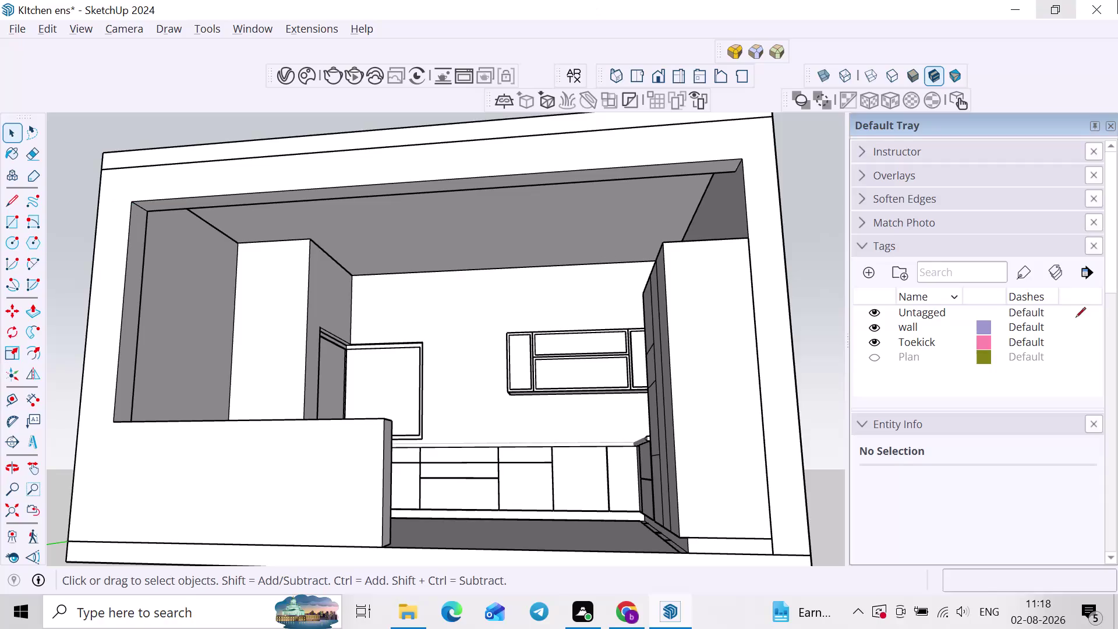
Orbit around the kitchen model and turn the Plan tag's visibility back on.
scroll(down, 3)
middle_drag(638, 391, 734, 432)
scroll(up, 3)
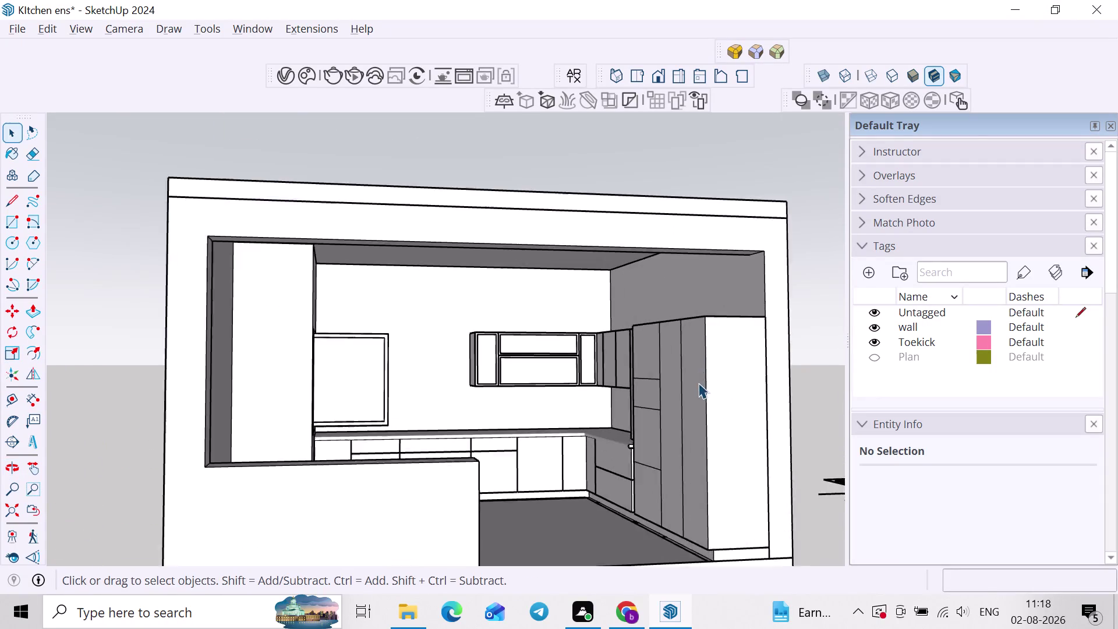
scroll(up, 3)
middle_drag(692, 404, 714, 404)
scroll(up, 3)
middle_drag(661, 371, 761, 369)
double_click(710, 367)
middle_drag(725, 365, 549, 383)
middle_drag(546, 409, 652, 457)
scroll(down, 3)
middle_drag(664, 449, 584, 421)
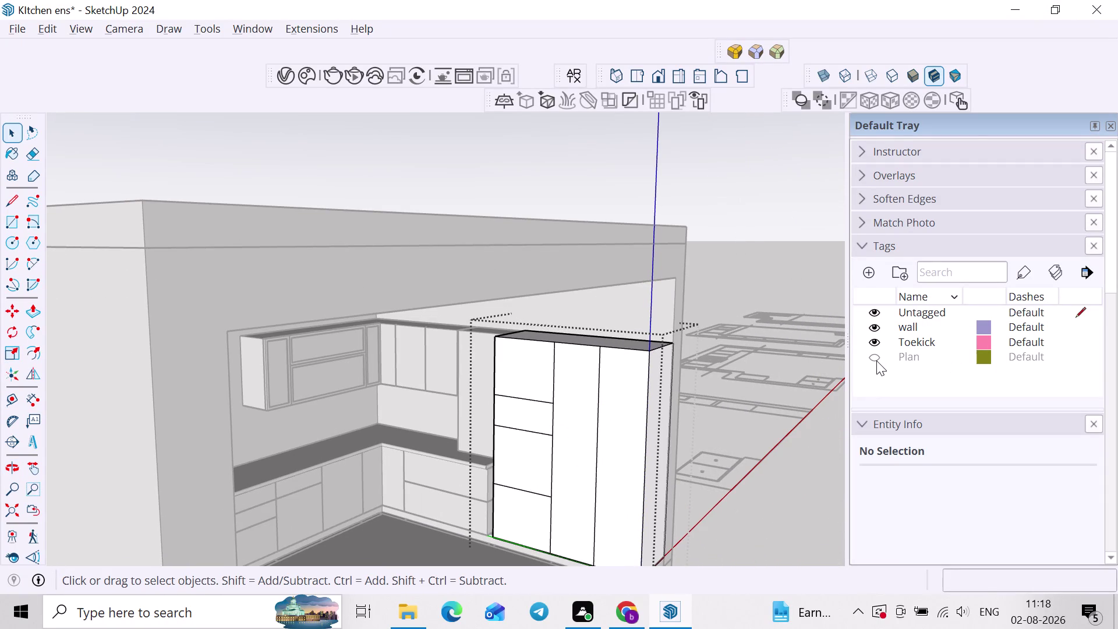
click(876, 360)
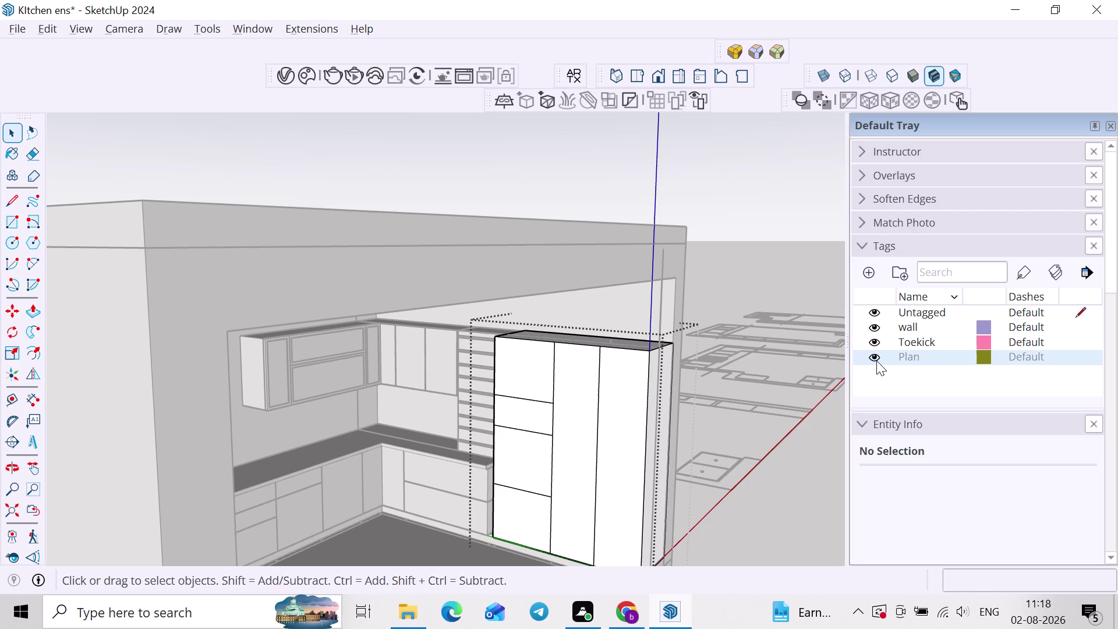
Select the tall cabinet group tagged Plan beside the wall.
scroll(up, 3)
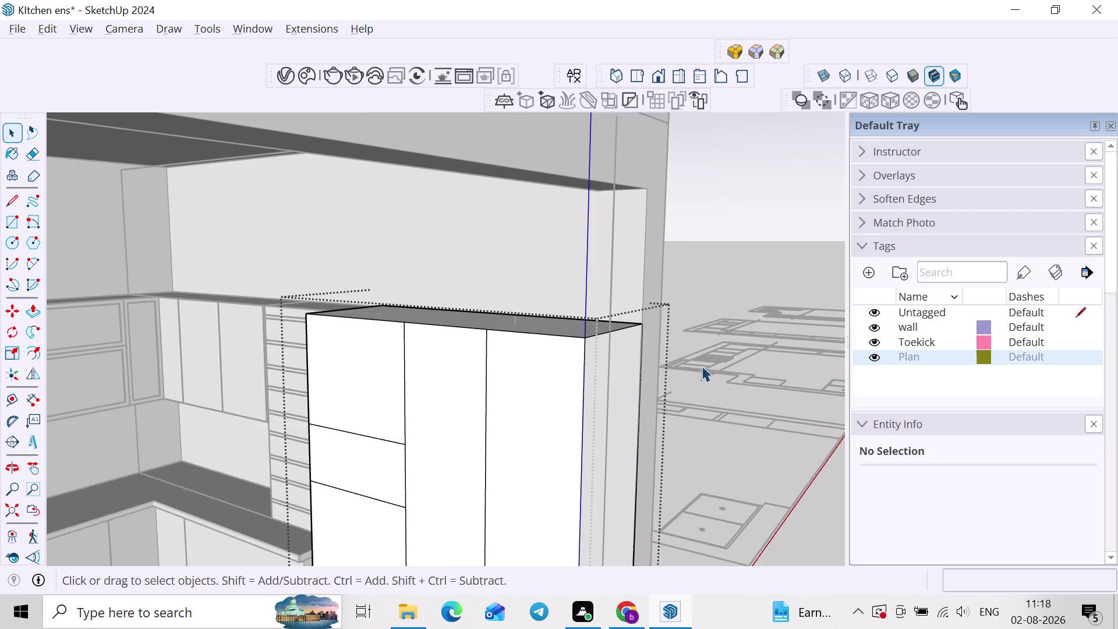
click(720, 399)
click(356, 348)
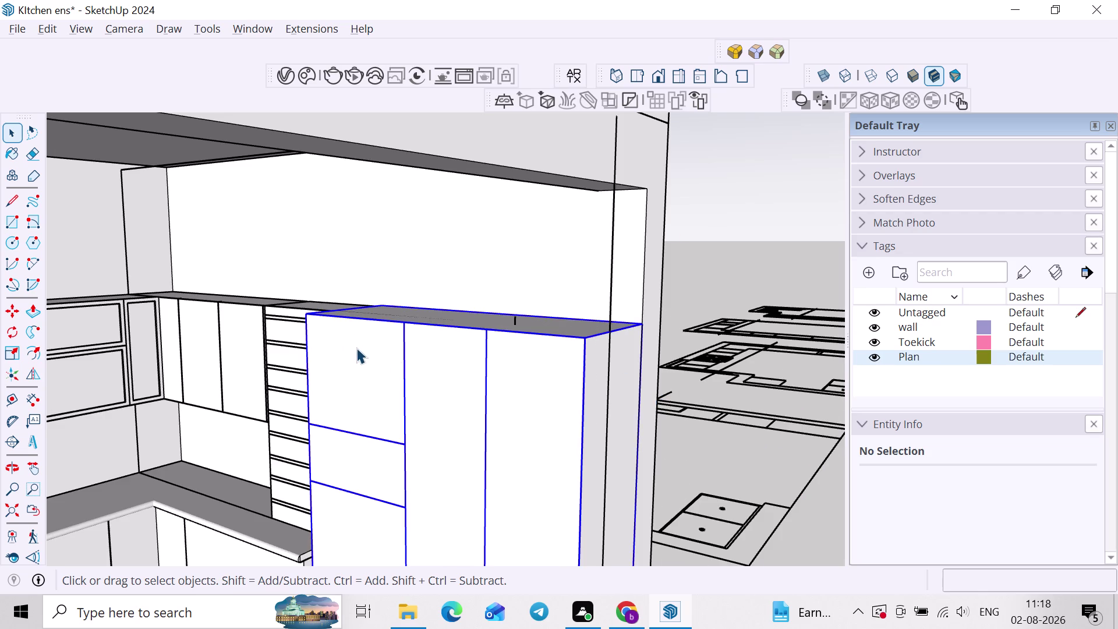
scroll(down, 3)
middle_drag(606, 258, 566, 297)
click(582, 280)
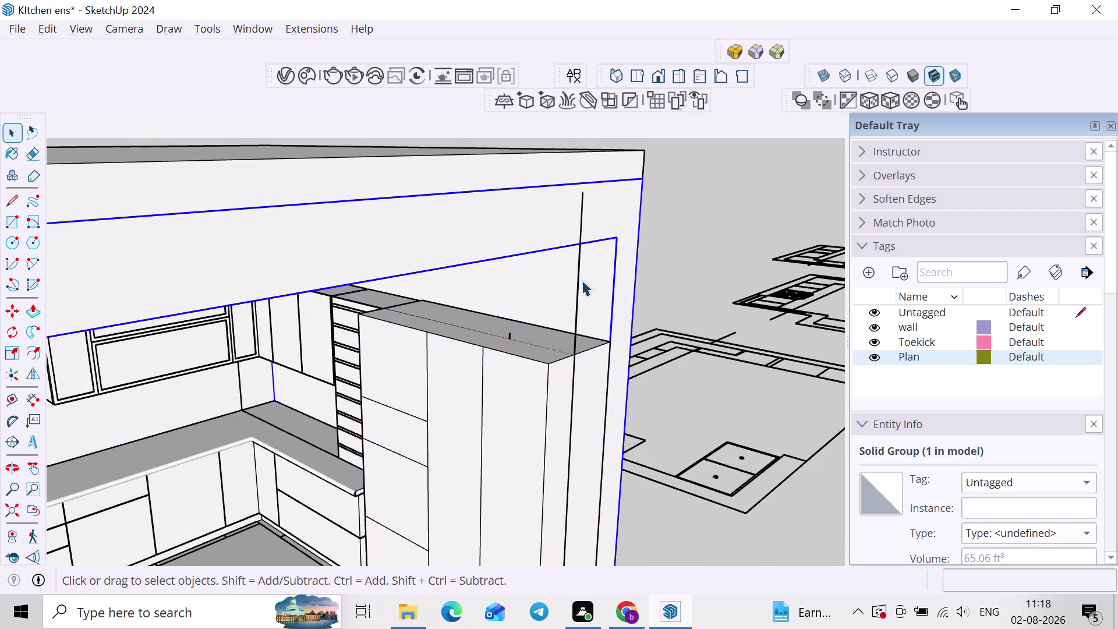
click(574, 302)
click(579, 314)
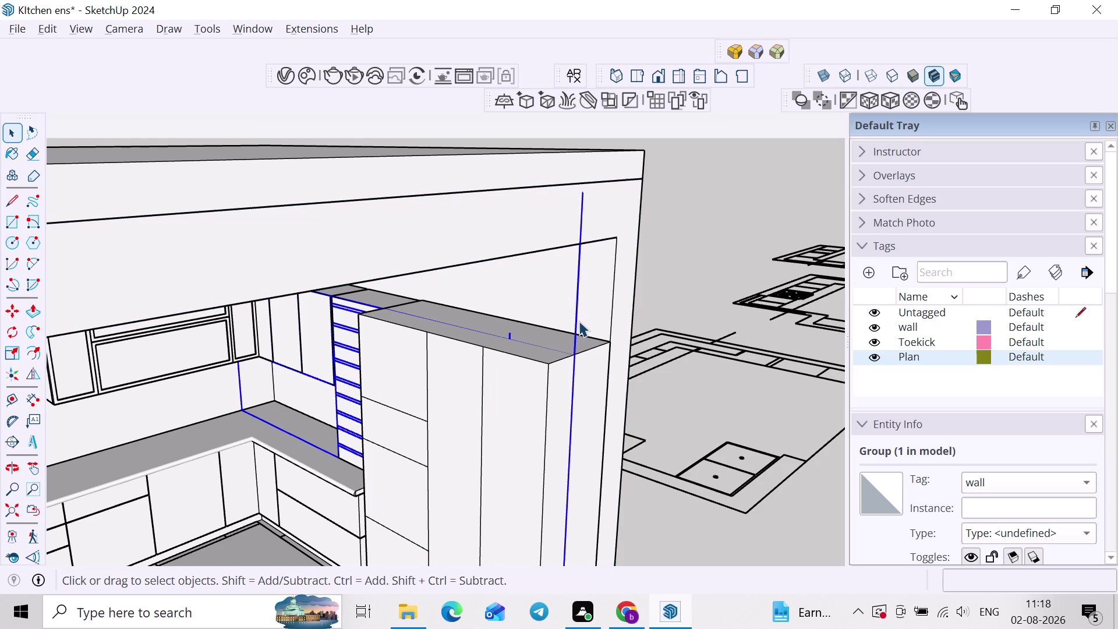
scroll(up, 3)
scroll(down, 3)
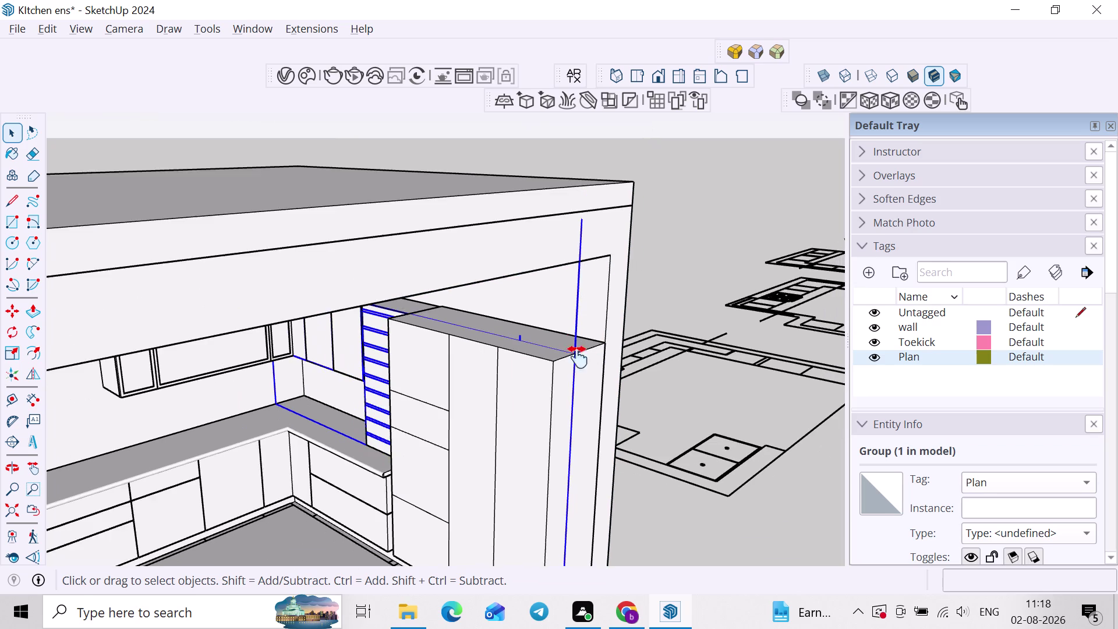
middle_drag(579, 358, 579, 299)
middle_click(580, 299)
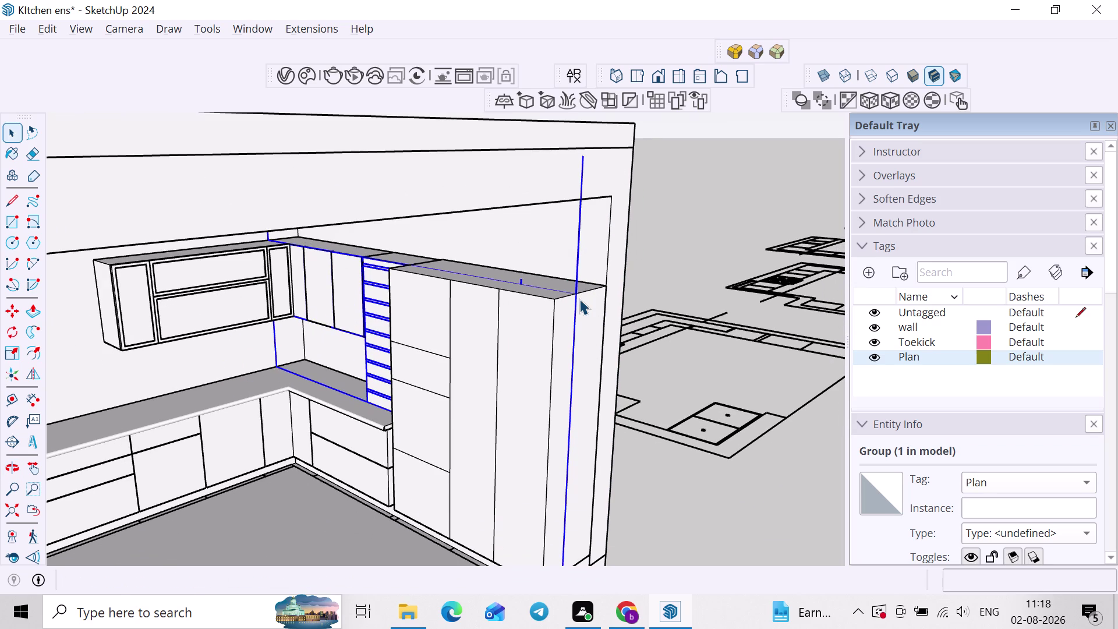
Move the tall cabinet from its top corner to a new position.
key(m)
scroll(up, 3)
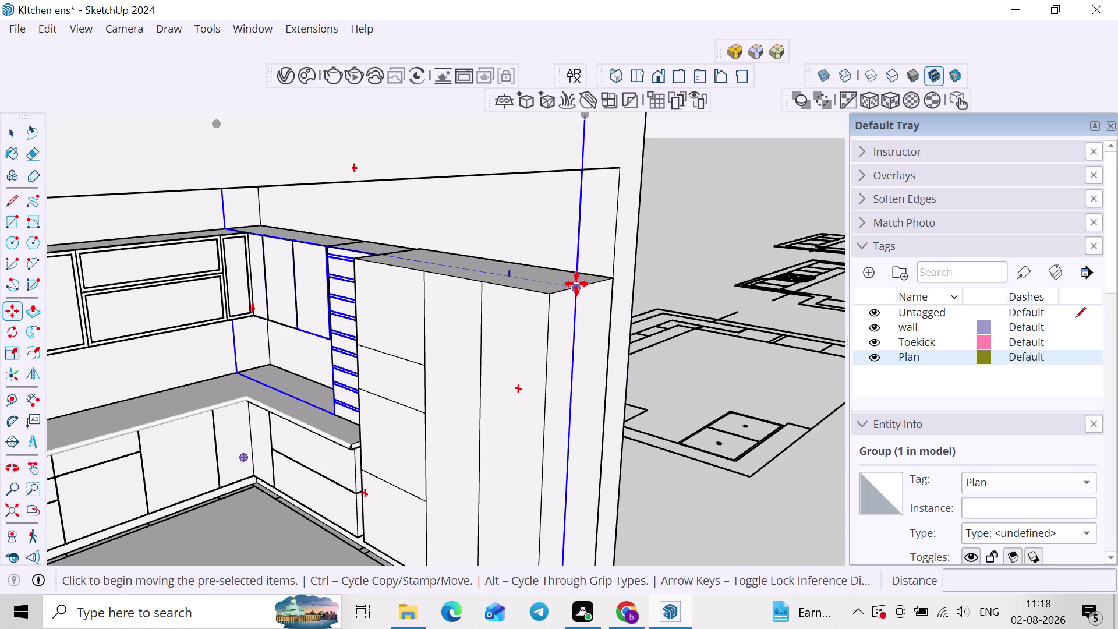
click(577, 283)
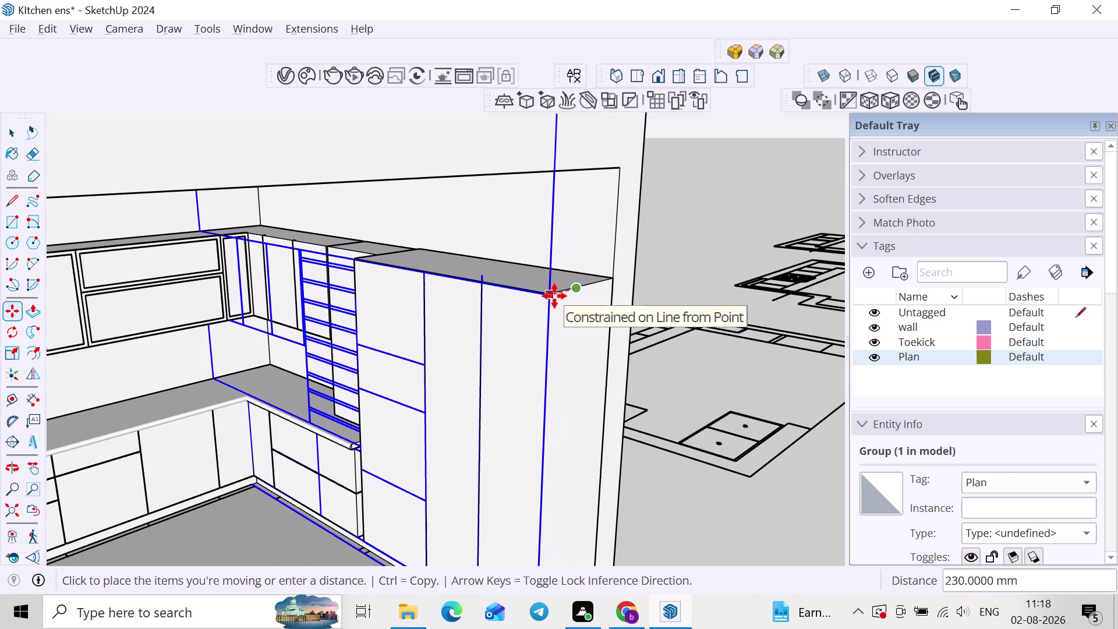
click(554, 296)
scroll(up, 3)
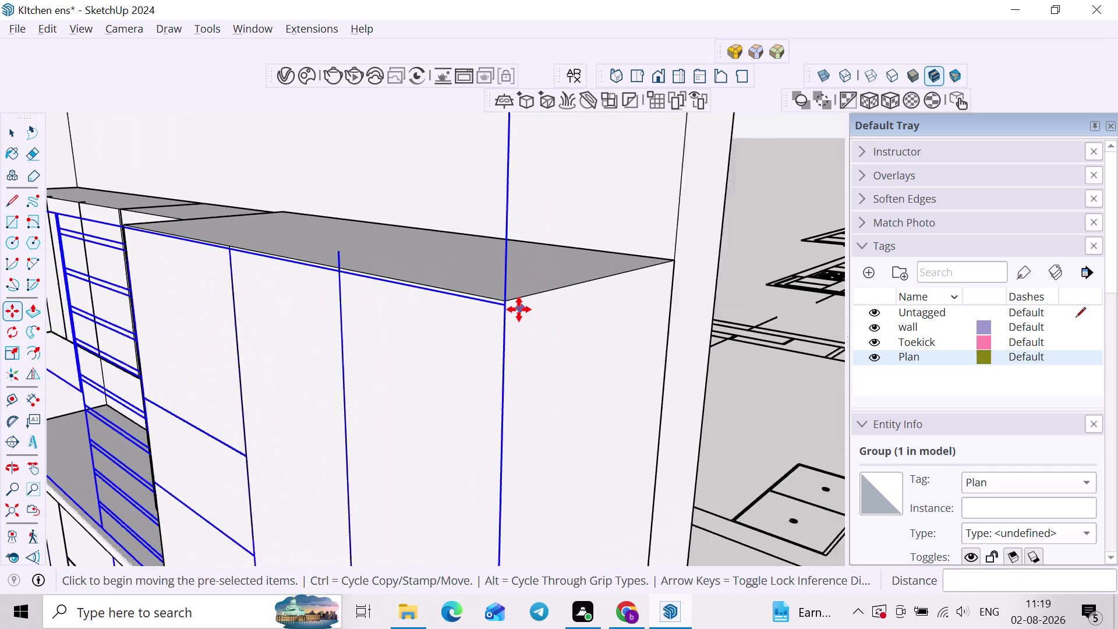
scroll(up, 3)
scroll(down, 3)
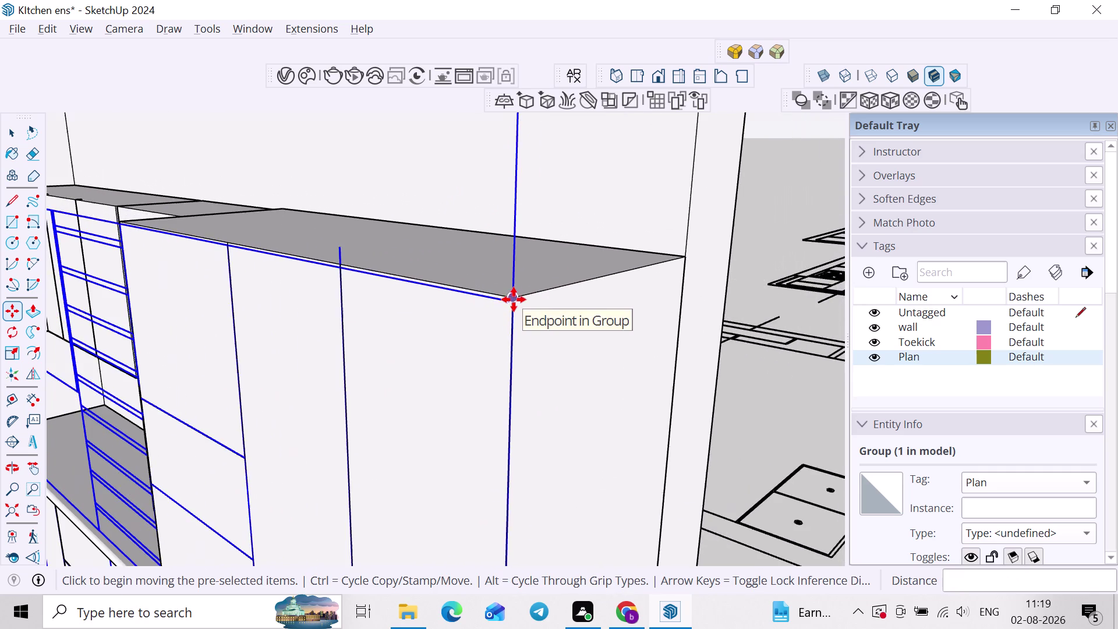
scroll(down, 3)
Snap the cabinet's bottom corner flush to the wall corner endpoint.
middle_drag(542, 340, 563, 235)
middle_drag(614, 382, 640, 355)
scroll(down, 3)
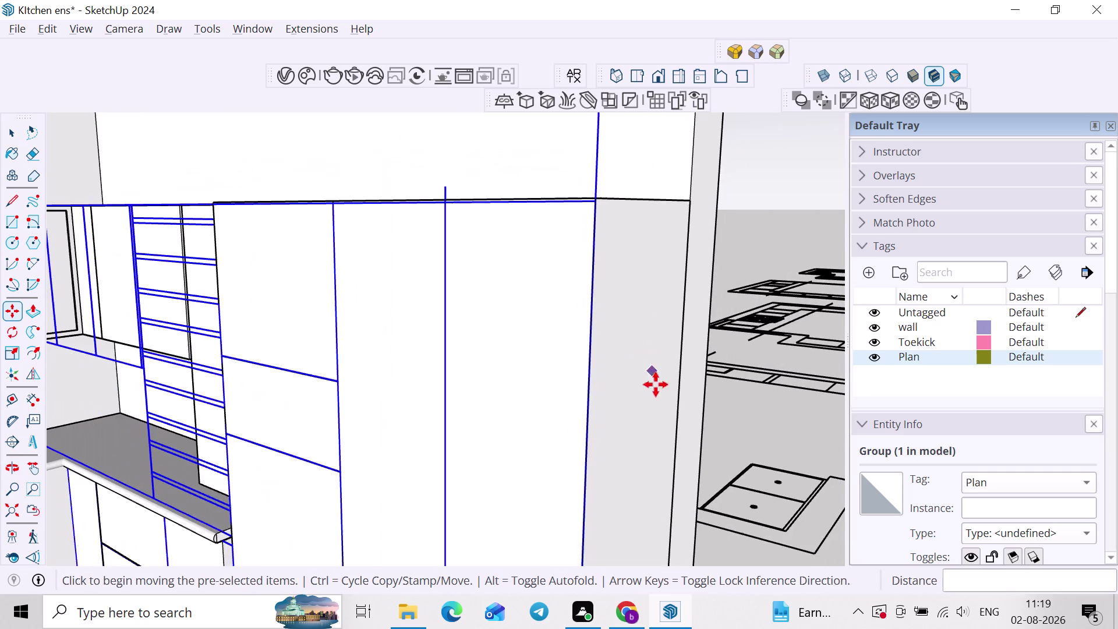
middle_drag(656, 377, 652, 296)
middle_drag(605, 489, 603, 452)
middle_drag(593, 599, 598, 435)
scroll(down, 3)
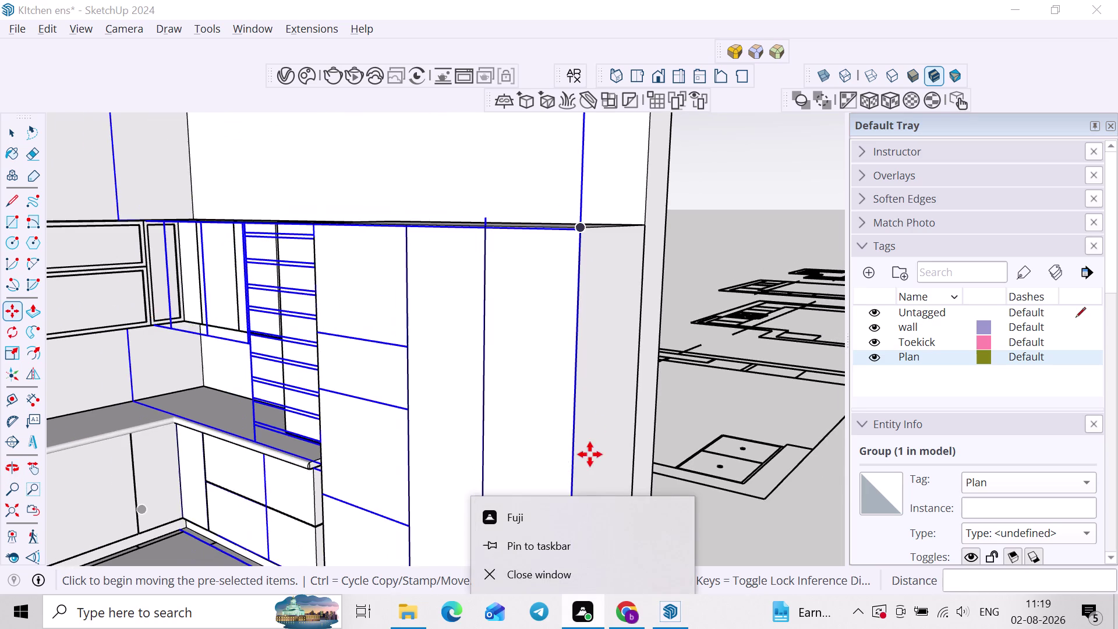
middle_drag(590, 454, 601, 245)
scroll(up, 3)
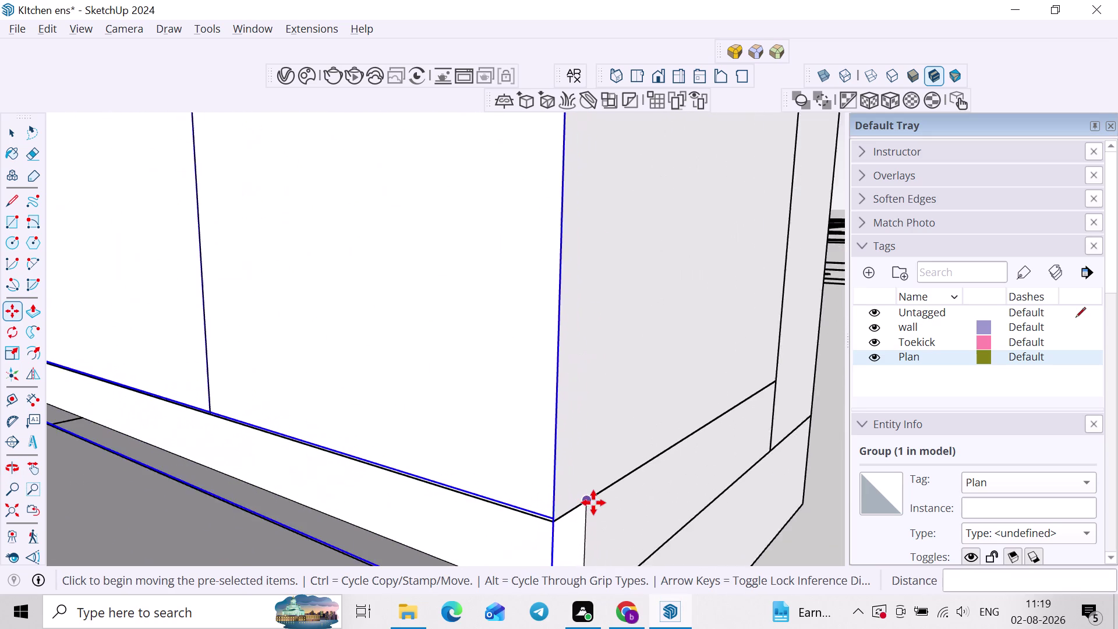
scroll(up, 3)
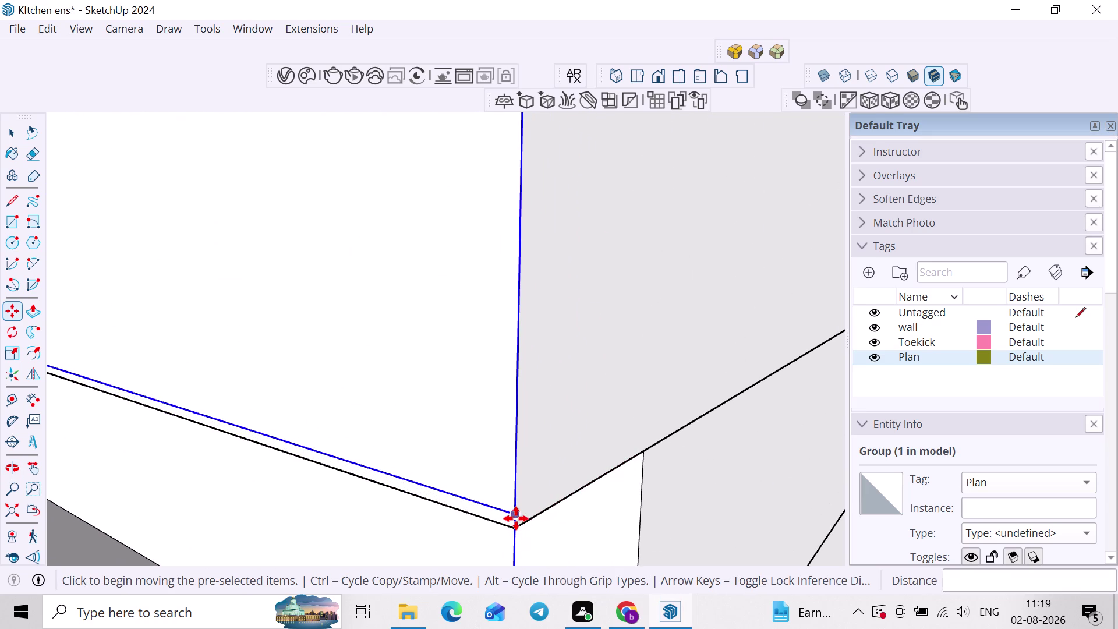
click(516, 518)
click(513, 531)
scroll(down, 3)
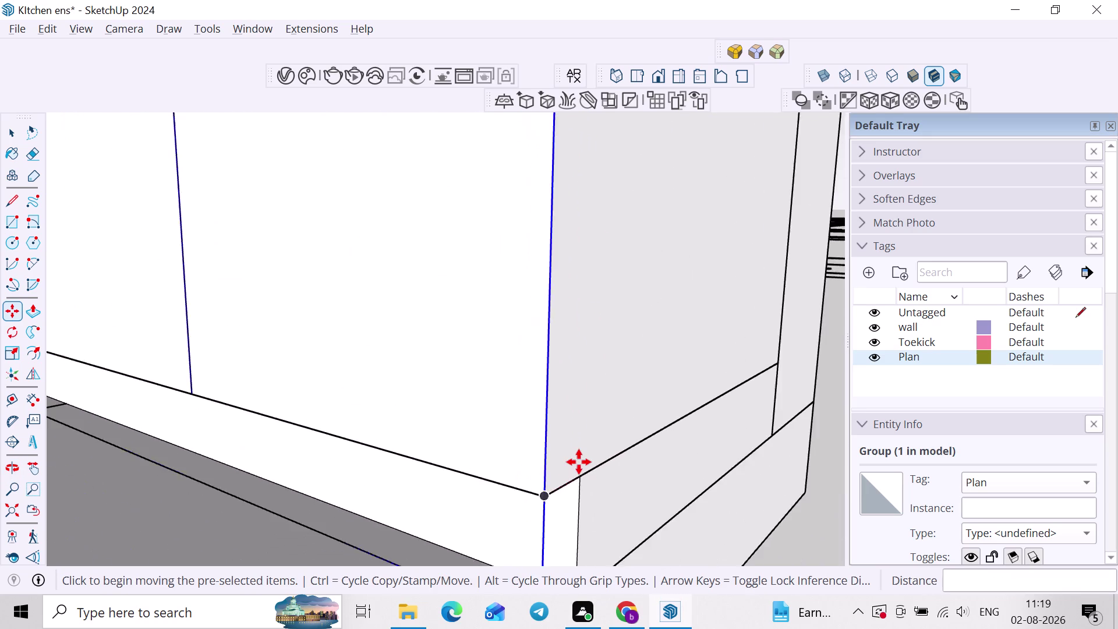
scroll(down, 3)
middle_drag(618, 344, 602, 417)
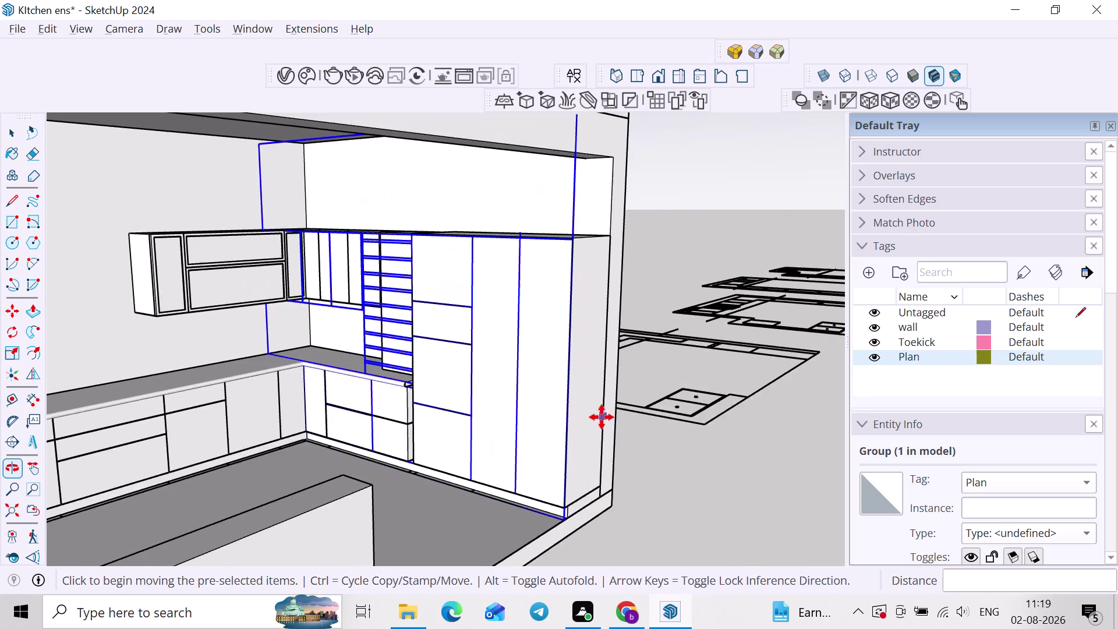
scroll(up, 3)
key(space)
middle_drag(564, 208, 518, 277)
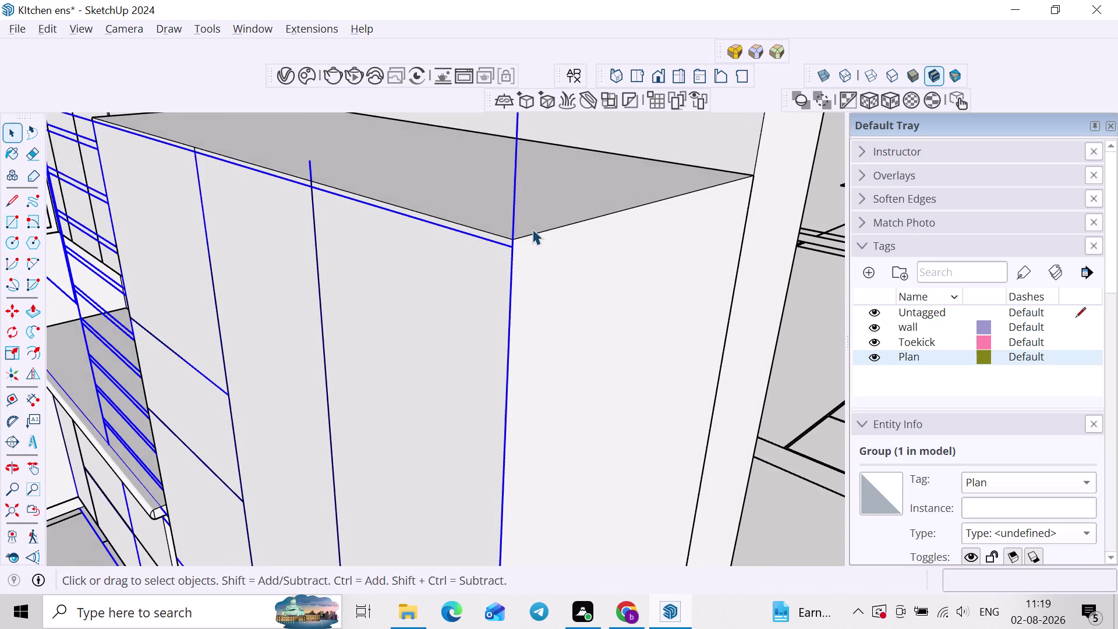
Inside the tall cabinet group, push the top face up slightly.
double_click(537, 221)
key(p)
click(534, 222)
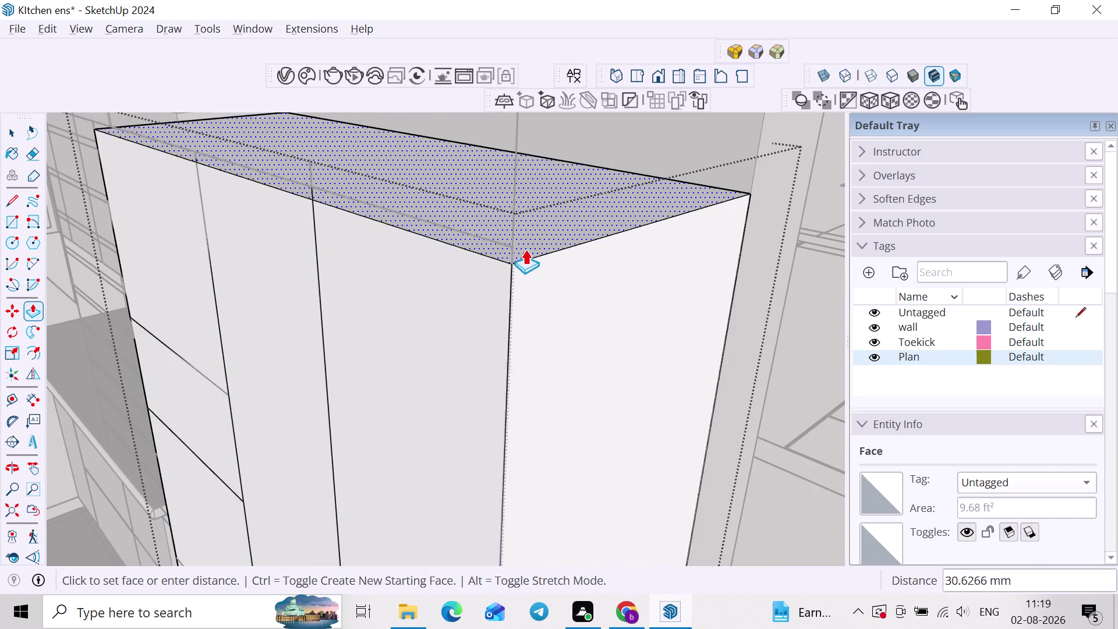
click(515, 254)
key(space)
Orbit down to the drawer fronts and select the upper drawer front face.
click(776, 333)
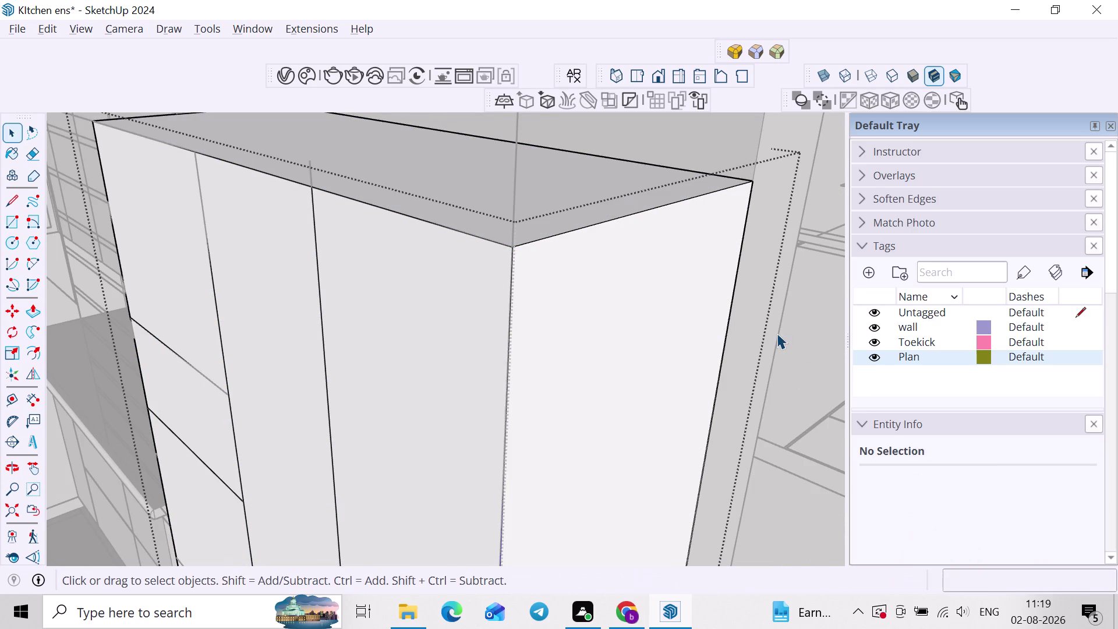
click(802, 344)
scroll(down, 3)
middle_drag(534, 428, 640, 313)
scroll(down, 3)
middle_drag(588, 400, 639, 278)
middle_drag(598, 323, 767, 374)
click(537, 343)
middle_drag(538, 379, 550, 298)
double_click(549, 308)
middle_drag(549, 344, 549, 344)
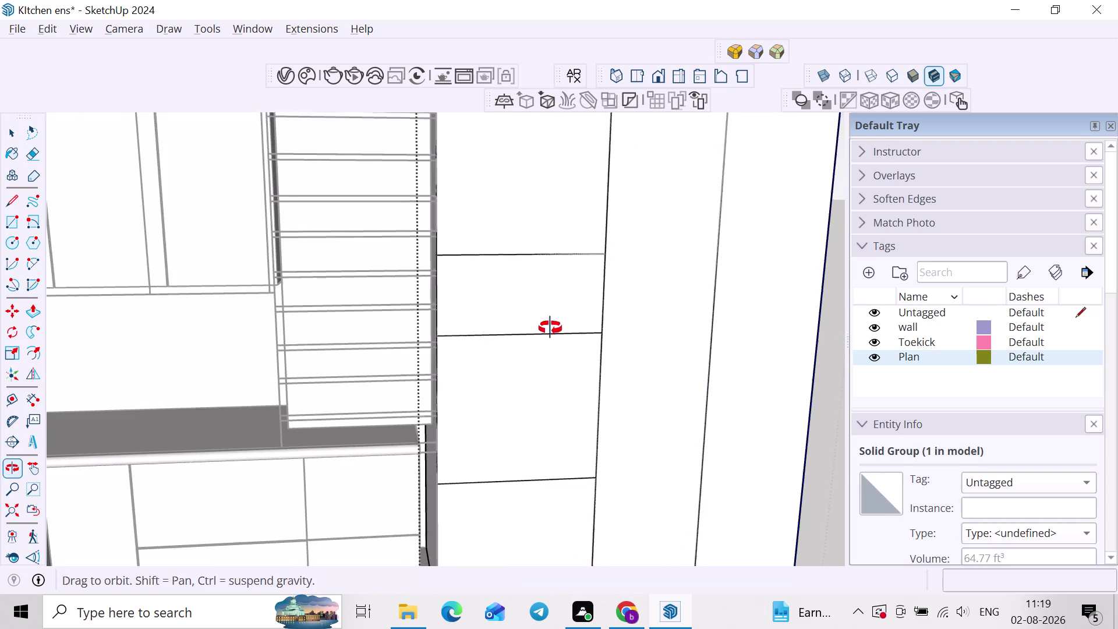
middle_drag(549, 344, 552, 315)
click(556, 267)
Offset the upper and lower drawer front outlines inward by 18.
scroll(up, 3)
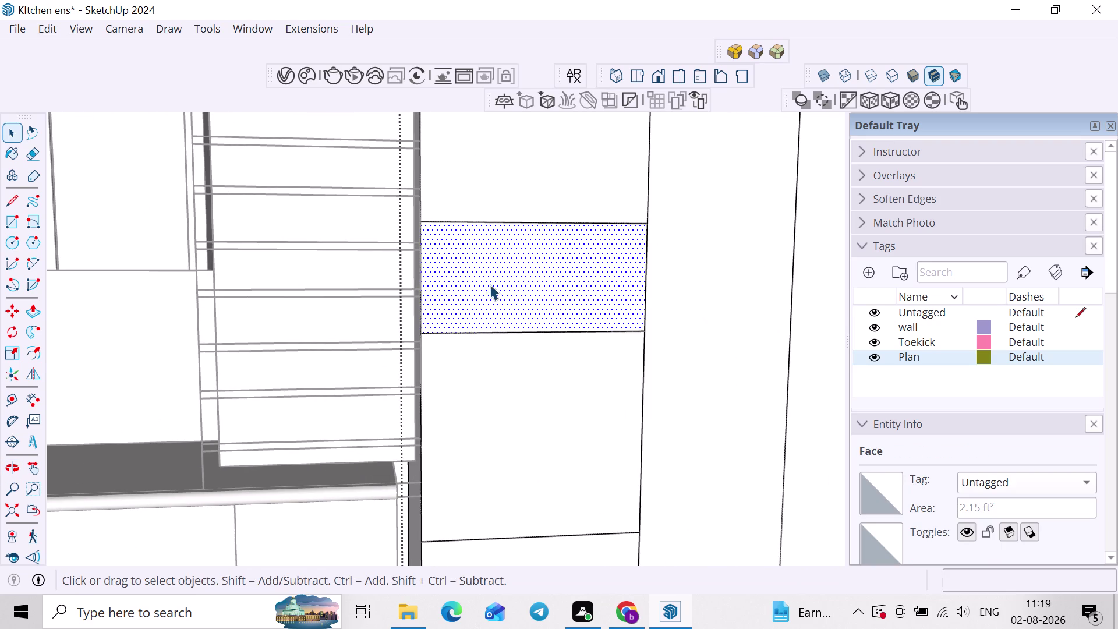
key(f)
click(514, 229)
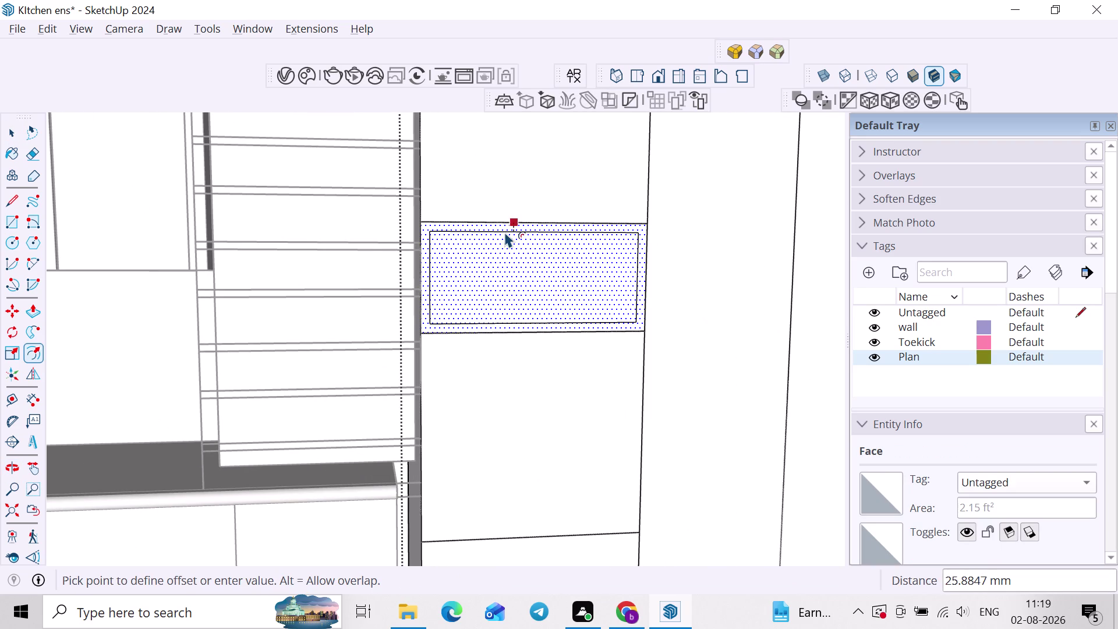
key(1)
key(8)
key(Return)
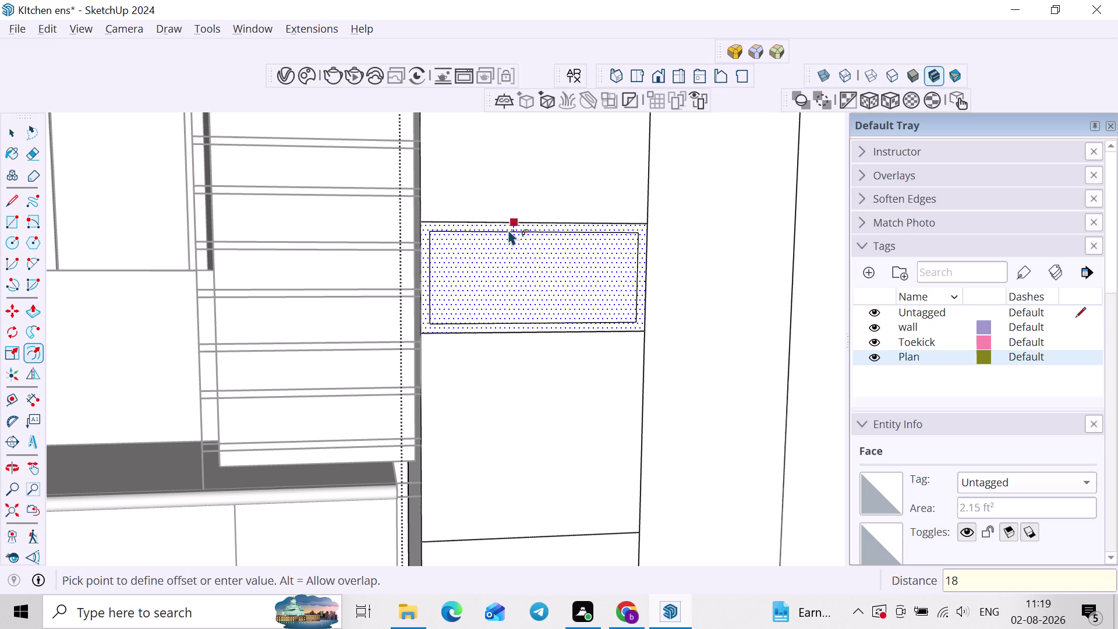
key(space)
click(529, 387)
key(f)
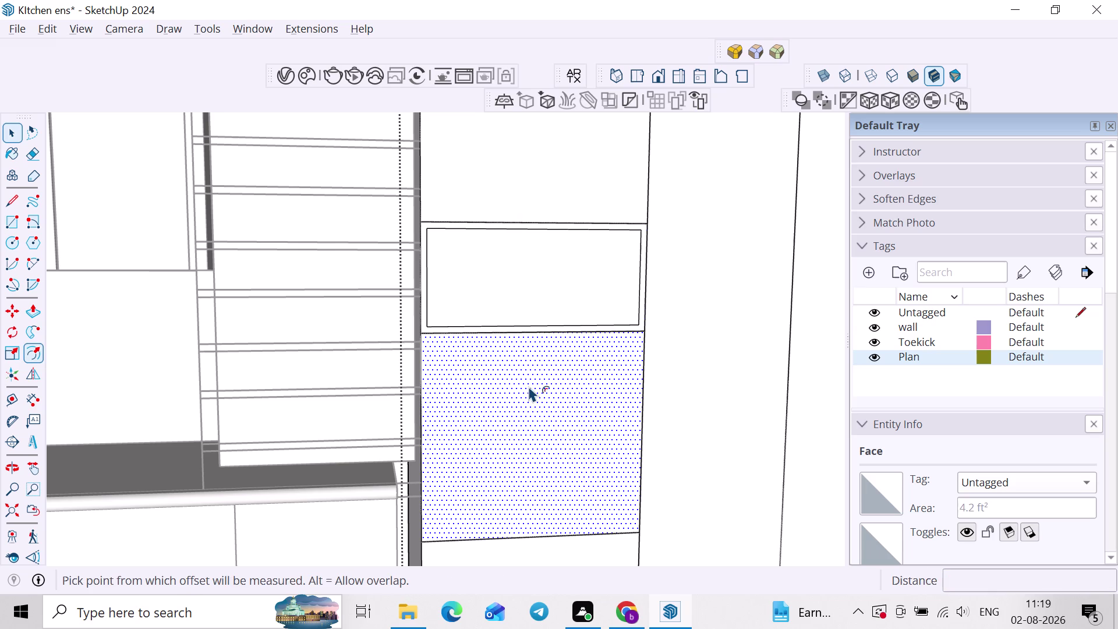
double_click(529, 386)
Recess the inner panels of the lower and upper drawer fronts by equal depth.
key(space)
key(p)
click(526, 410)
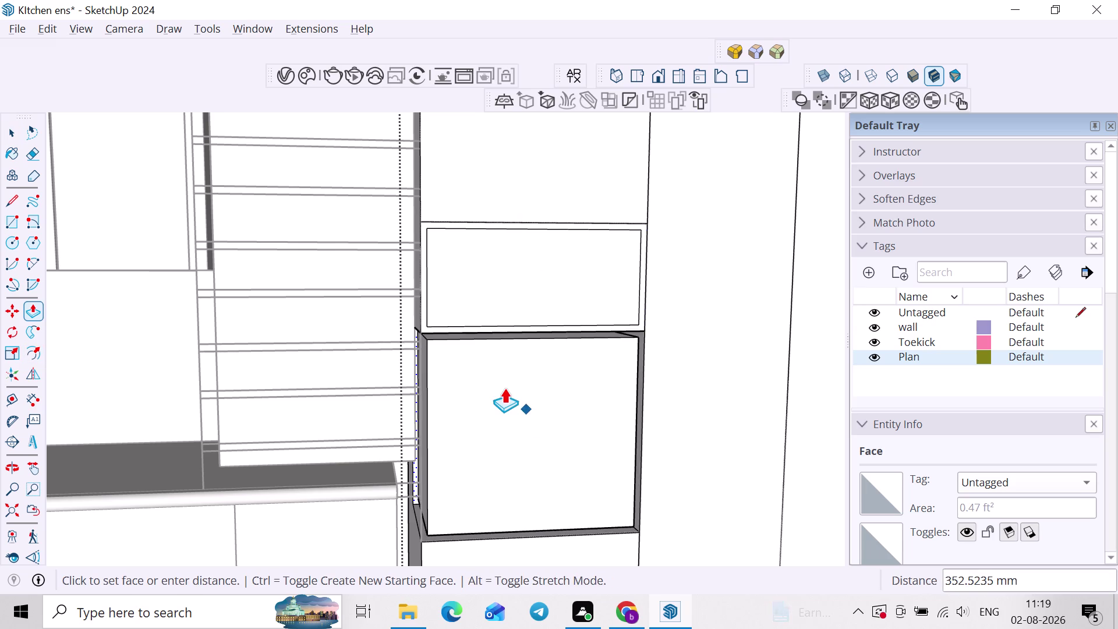
key(space)
click(524, 410)
key(p)
click(525, 410)
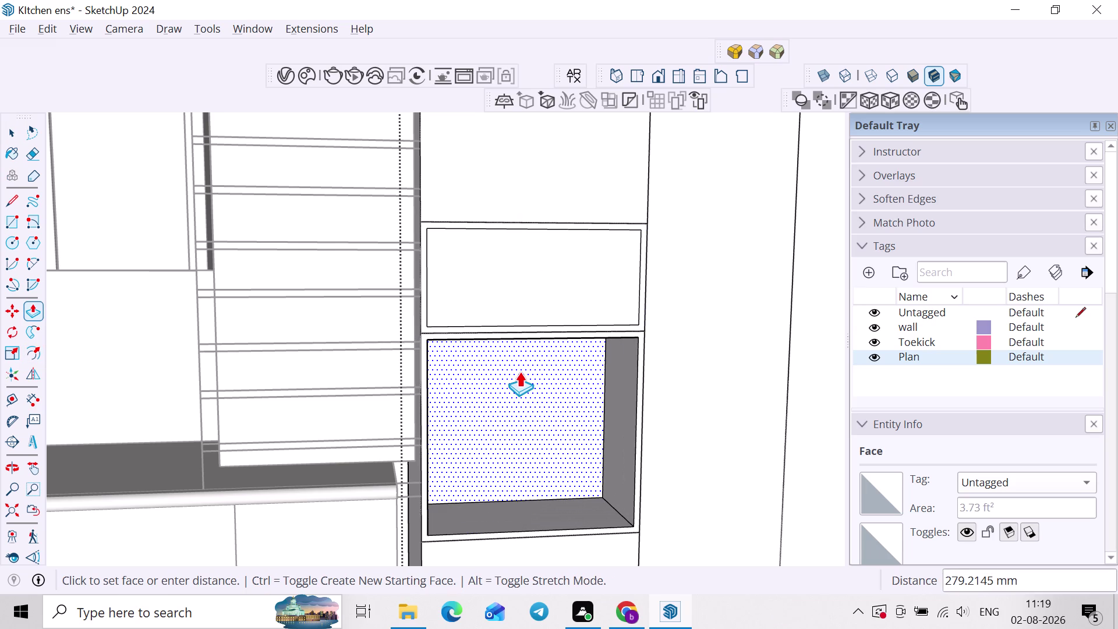
click(520, 371)
key(space)
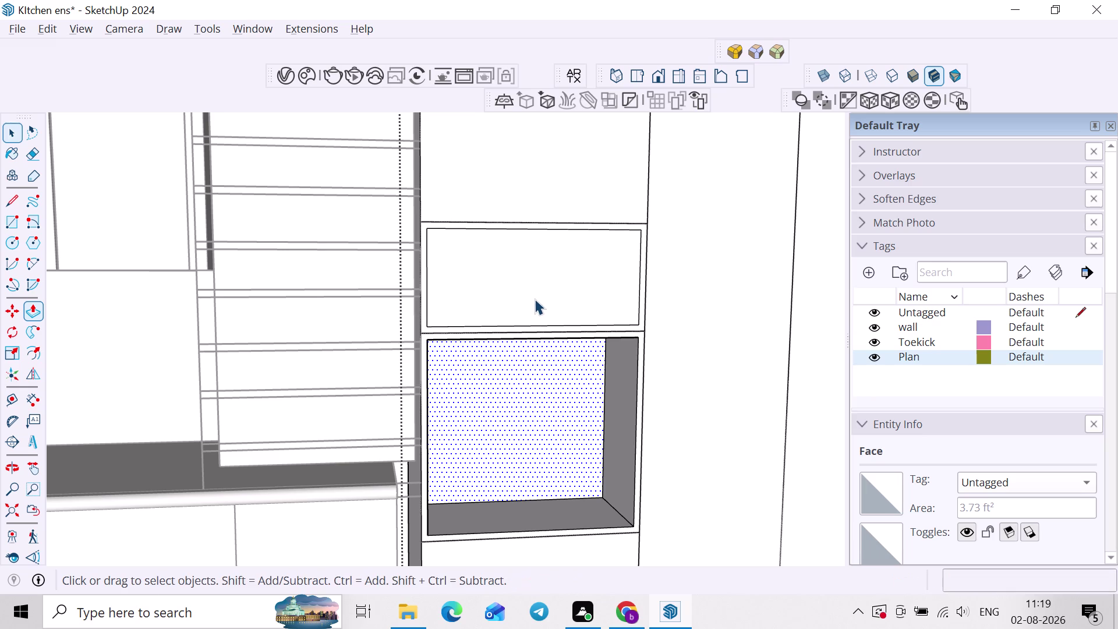
click(536, 294)
key(p)
double_click(535, 293)
key(space)
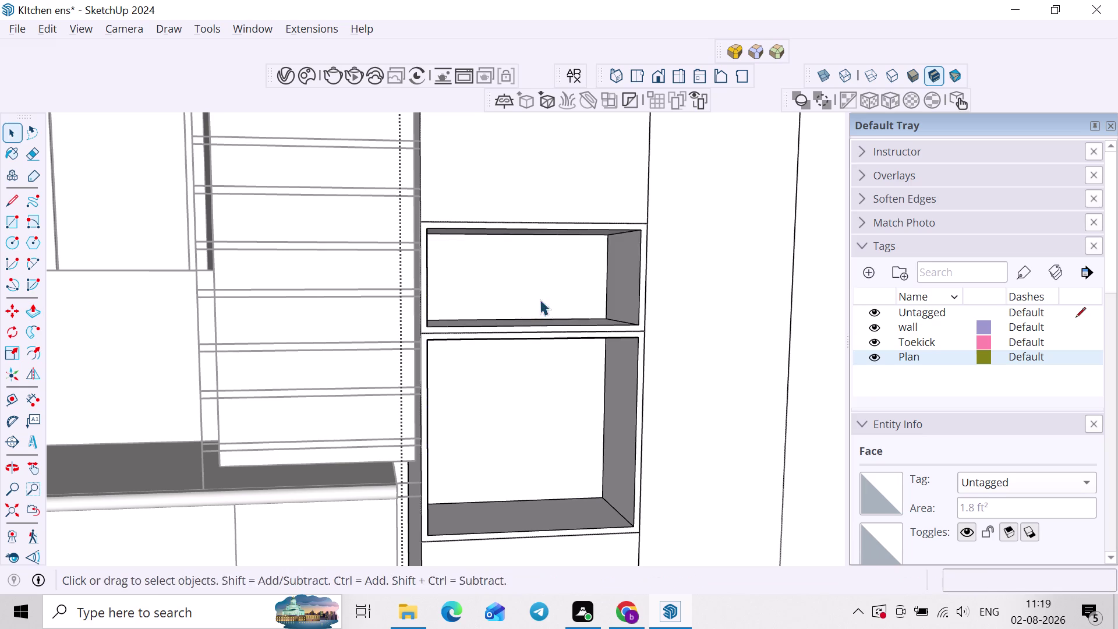
Select and delete a face on the niche cabinet.
middle_drag(537, 301, 522, 325)
scroll(up, 3)
click(600, 349)
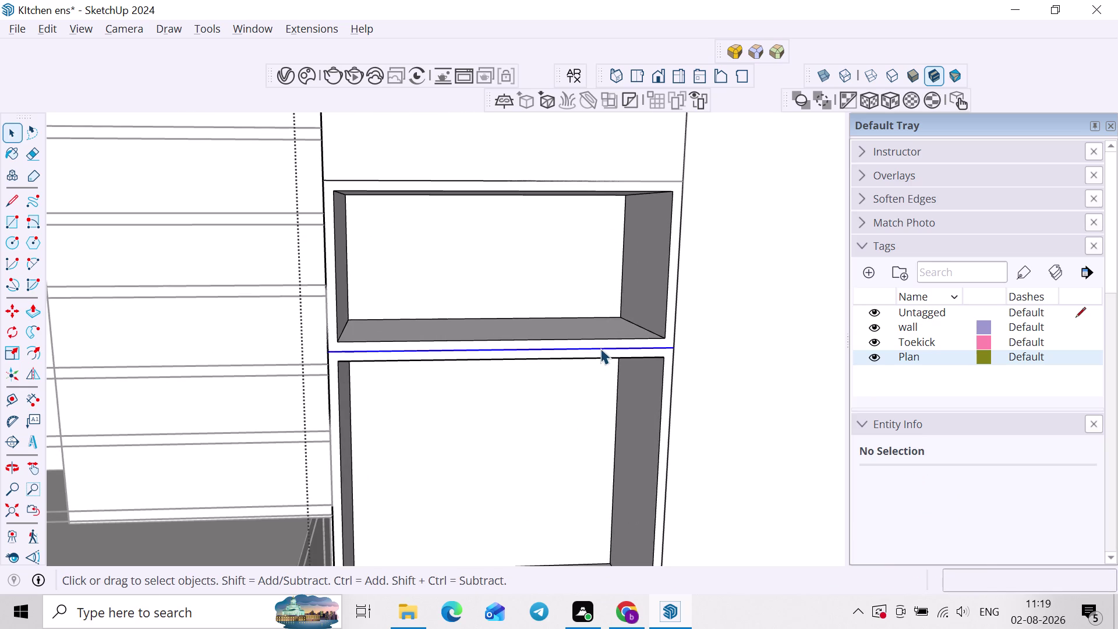
key(Delete)
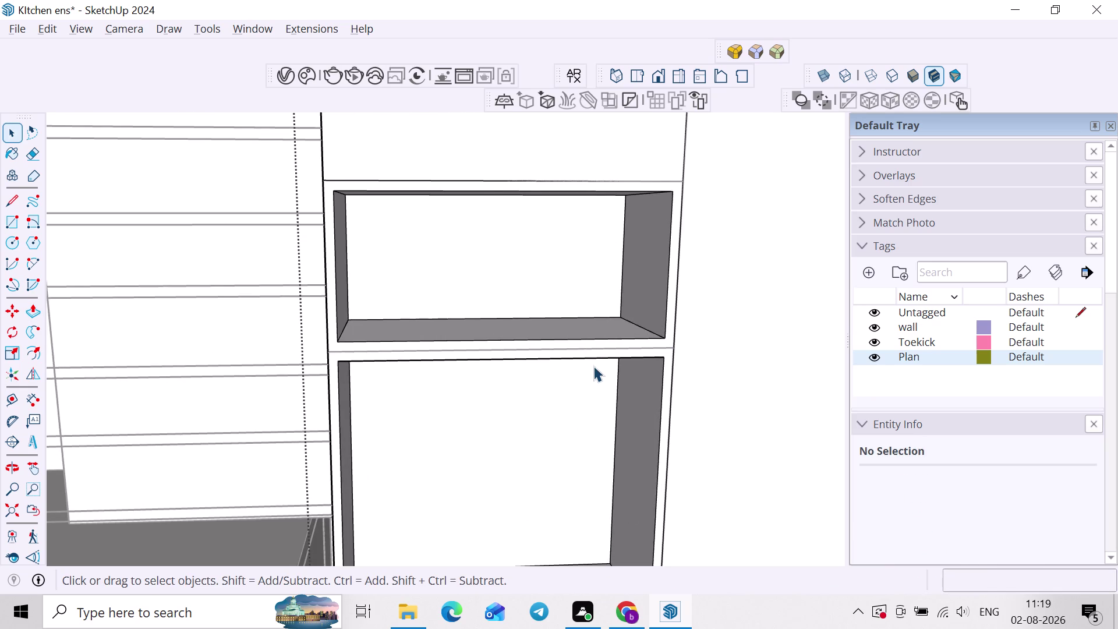
Push the upper niche floor by 9 mm.
scroll(up, 3)
click(607, 326)
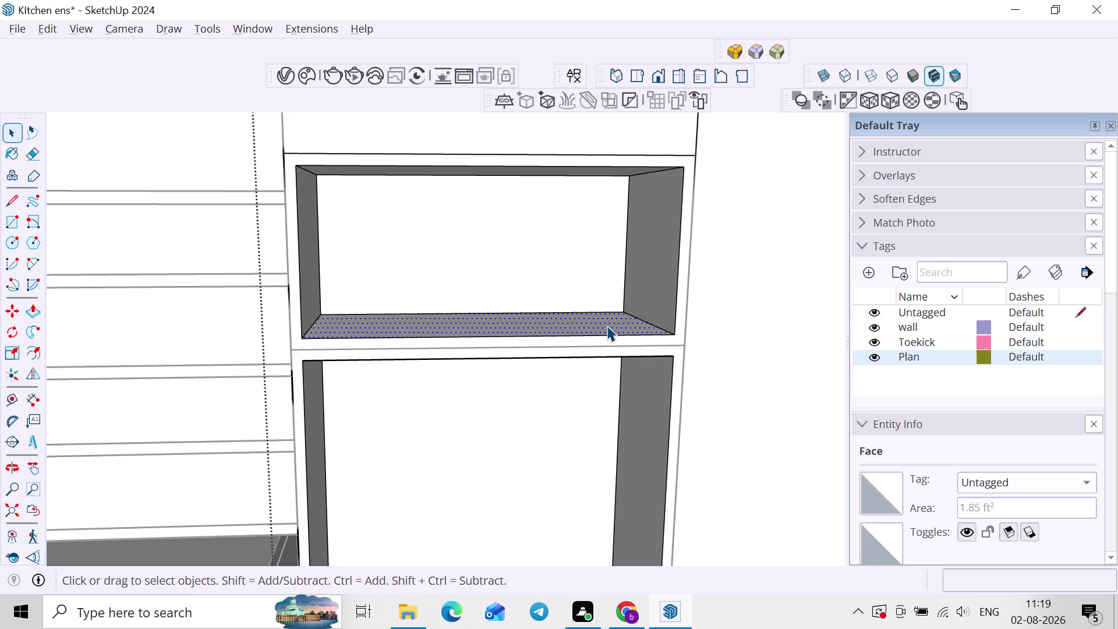
key(p)
key(p)
click(607, 326)
key(p)
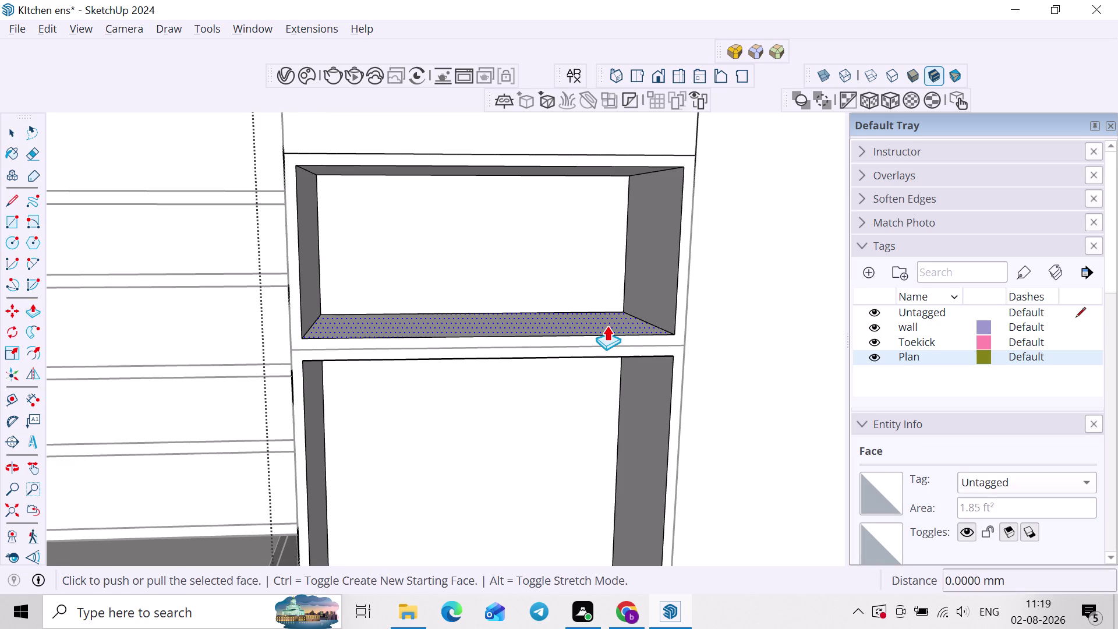
click(607, 326)
key(9)
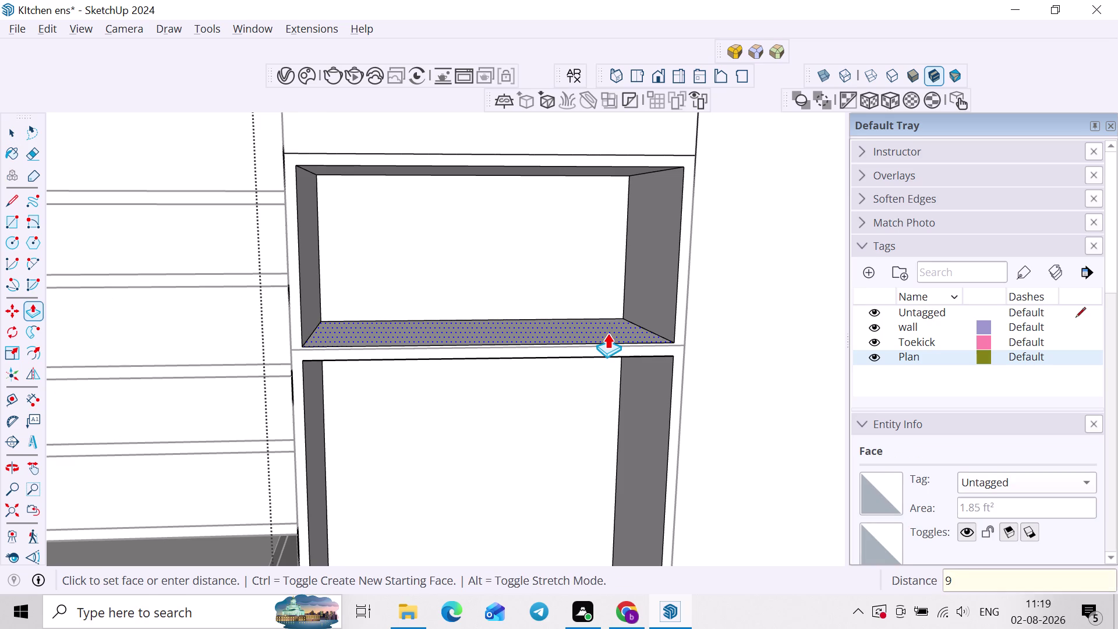
key(Return)
Push/pull the lower niche's ceiling face, then select its back face.
middle_drag(623, 365, 611, 270)
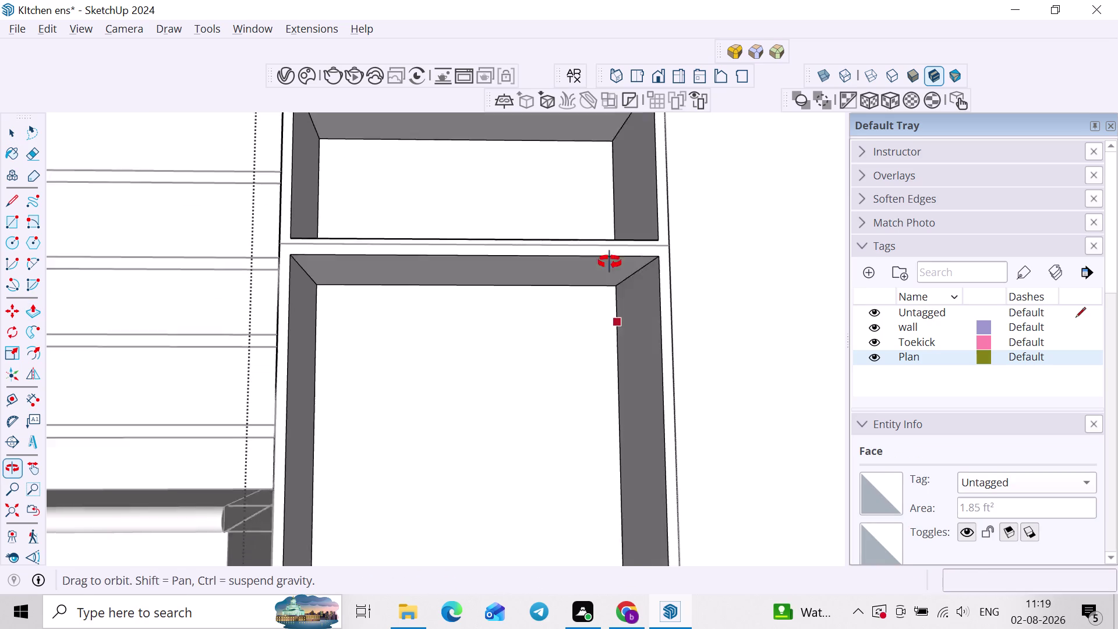
middle_drag(611, 271, 610, 246)
key(space)
click(595, 229)
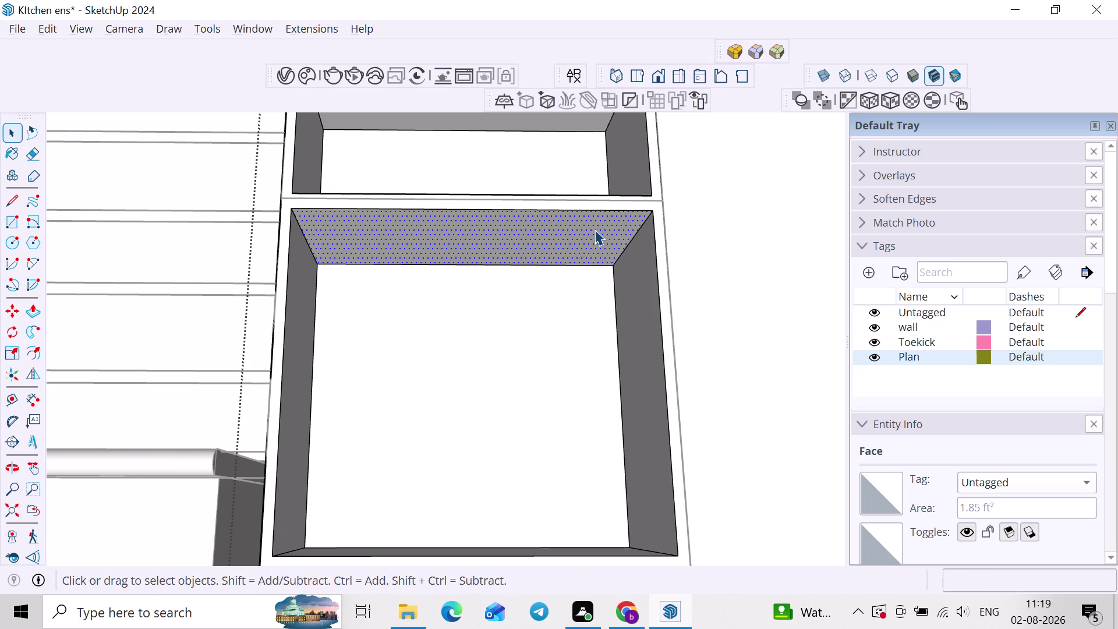
key(p)
double_click(594, 229)
key(space)
scroll(down, 3)
click(578, 353)
scroll(down, 3)
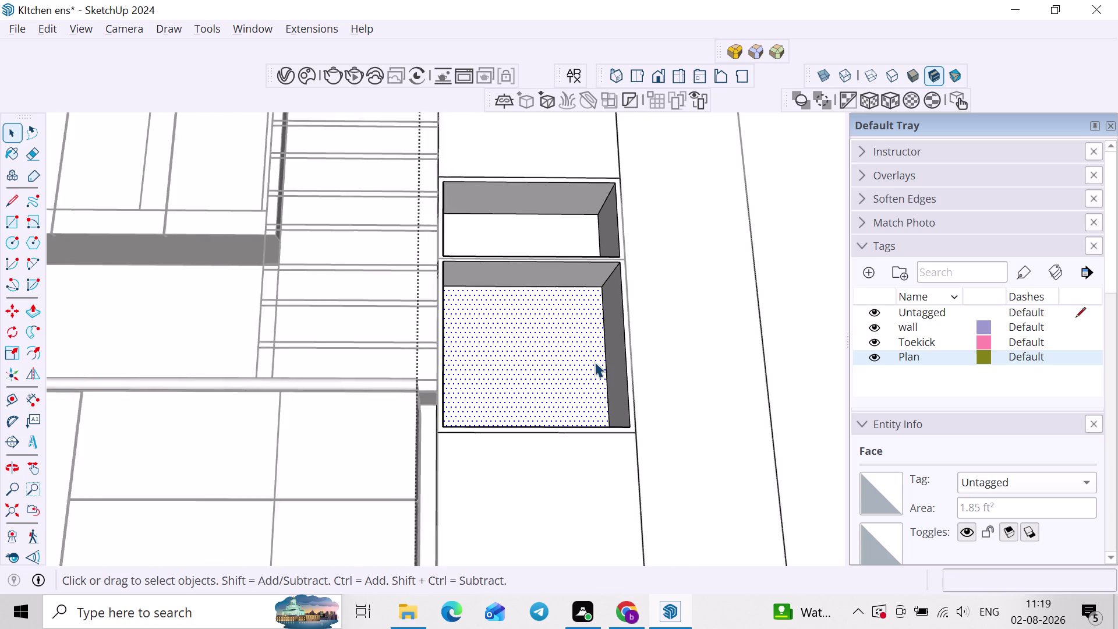
scroll(down, 3)
middle_drag(627, 341, 621, 361)
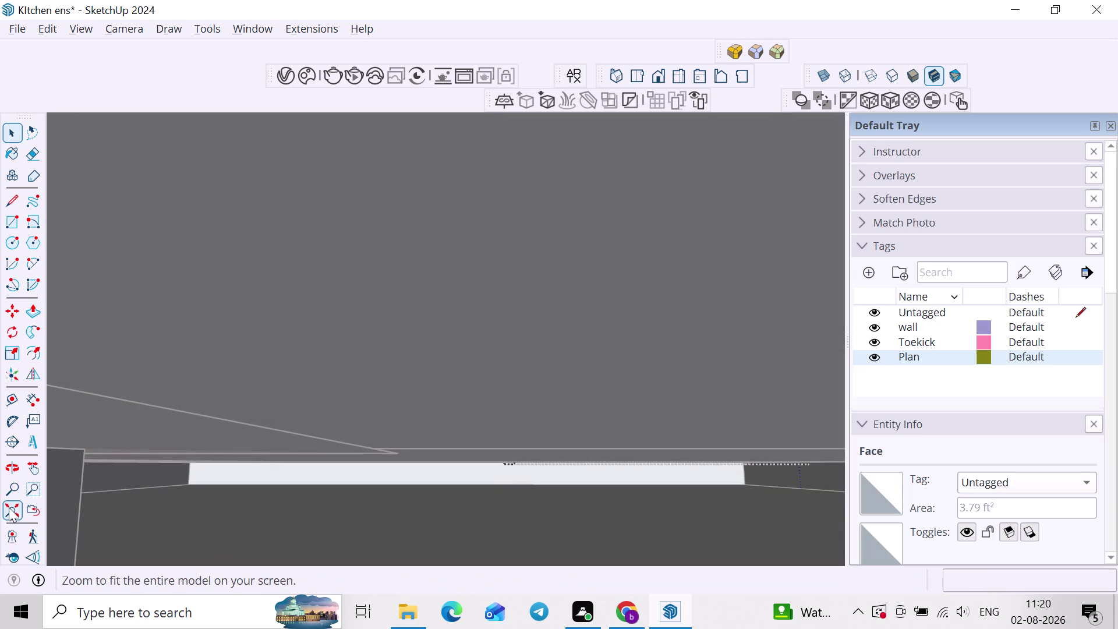
Zoom to the whole model, orbit into the kitchen, and hide the Plan tag.
click(9, 507)
click(639, 414)
click(801, 384)
middle_drag(785, 393, 756, 402)
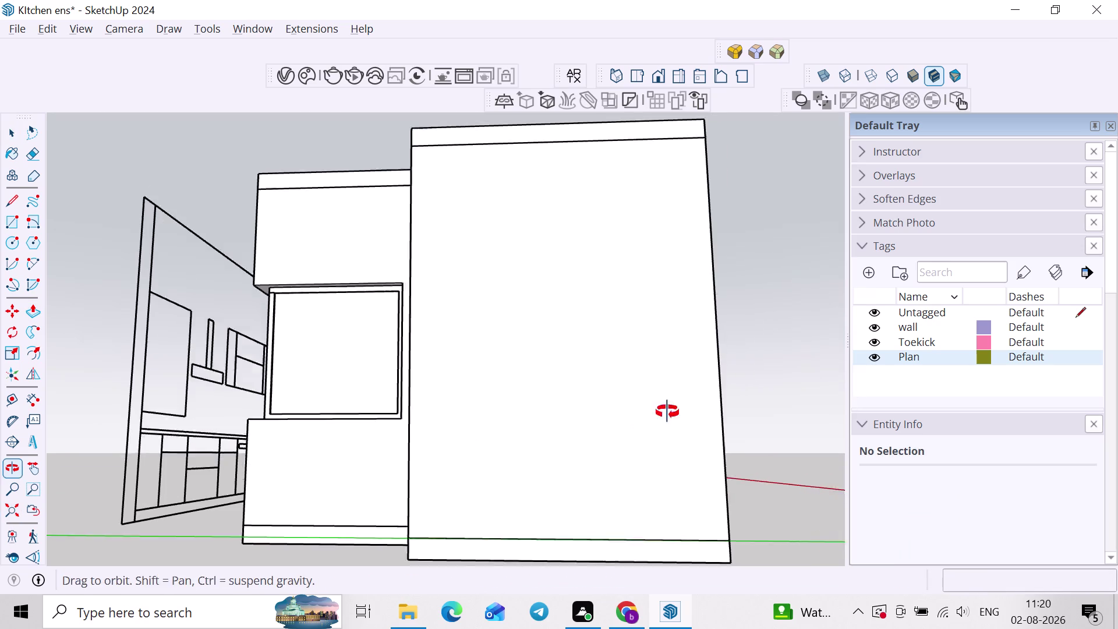
middle_drag(756, 401, 522, 444)
middle_drag(680, 367, 664, 393)
scroll(up, 3)
click(872, 352)
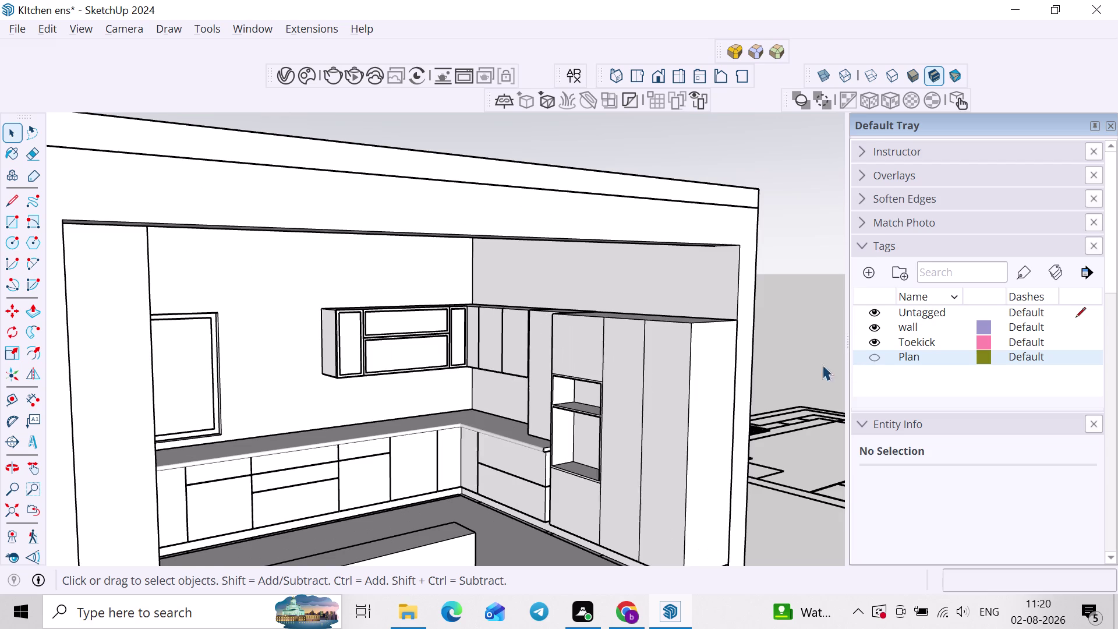
Open the tall cabinet group and select the niche opening's top edge.
scroll(up, 3)
middle_drag(680, 388, 808, 405)
scroll(up, 3)
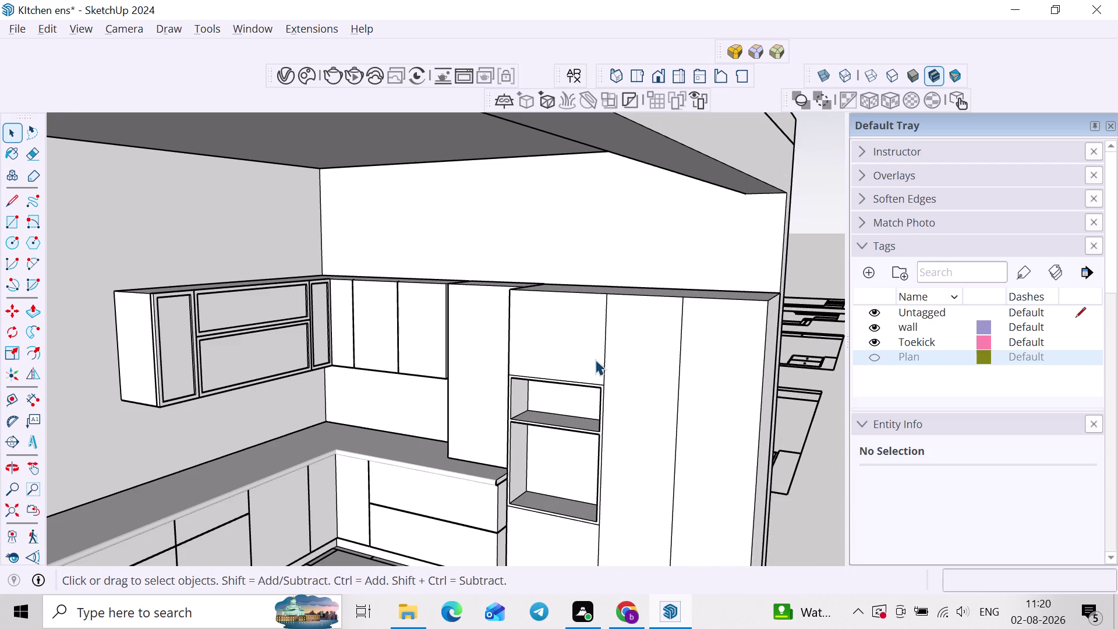
scroll(up, 3)
click(599, 383)
scroll(up, 3)
double_click(601, 384)
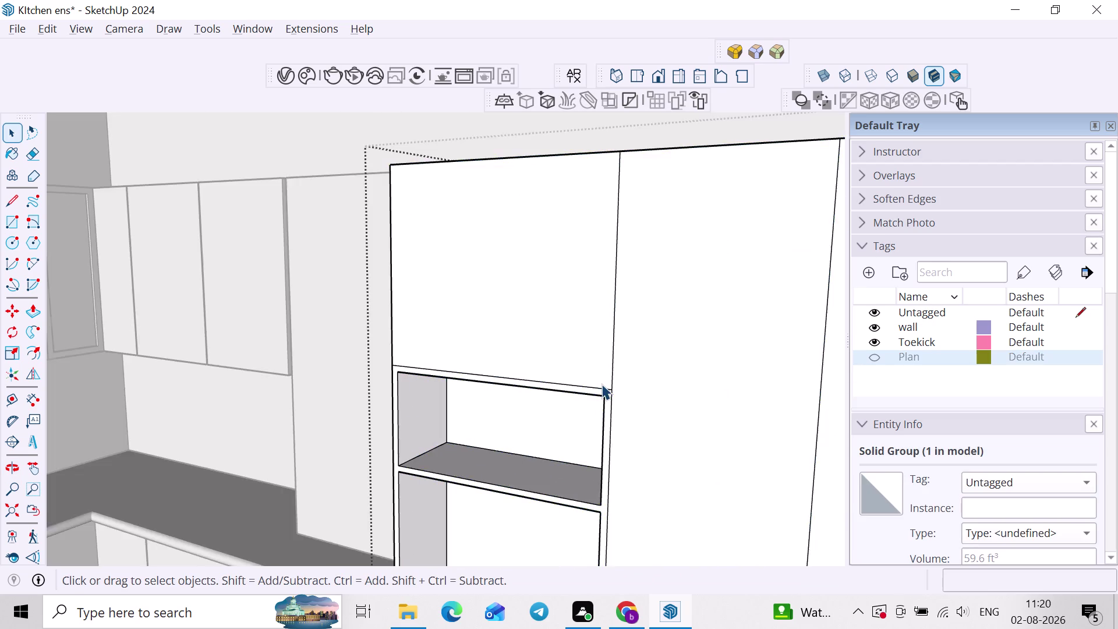
scroll(up, 3)
click(604, 393)
Copy the niche's top edge 5 mm to form a thin strip.
key(m)
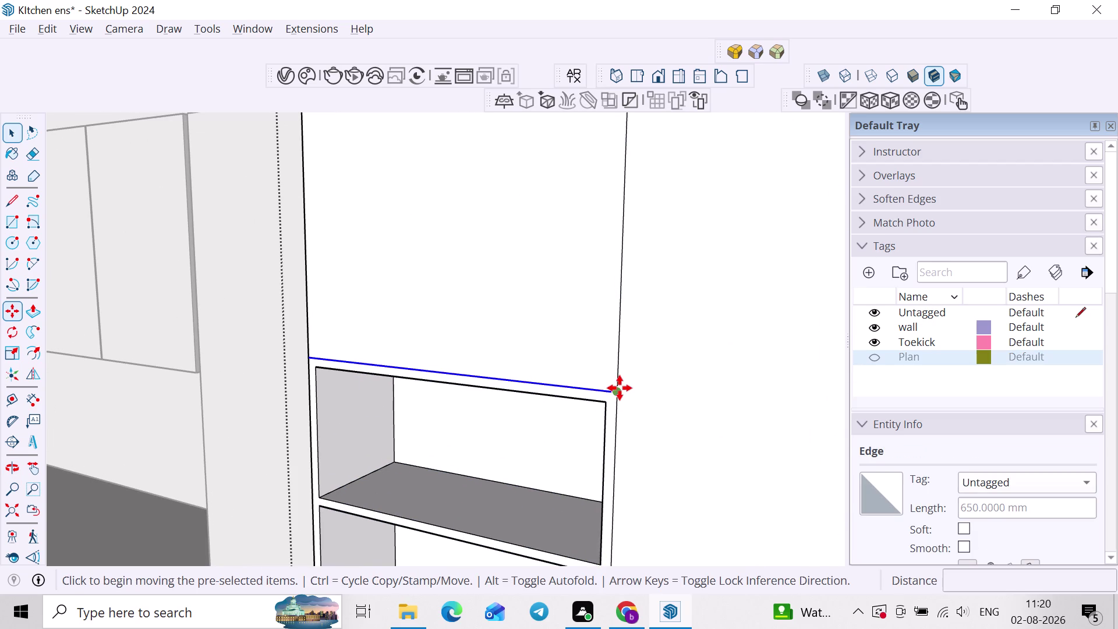
click(620, 388)
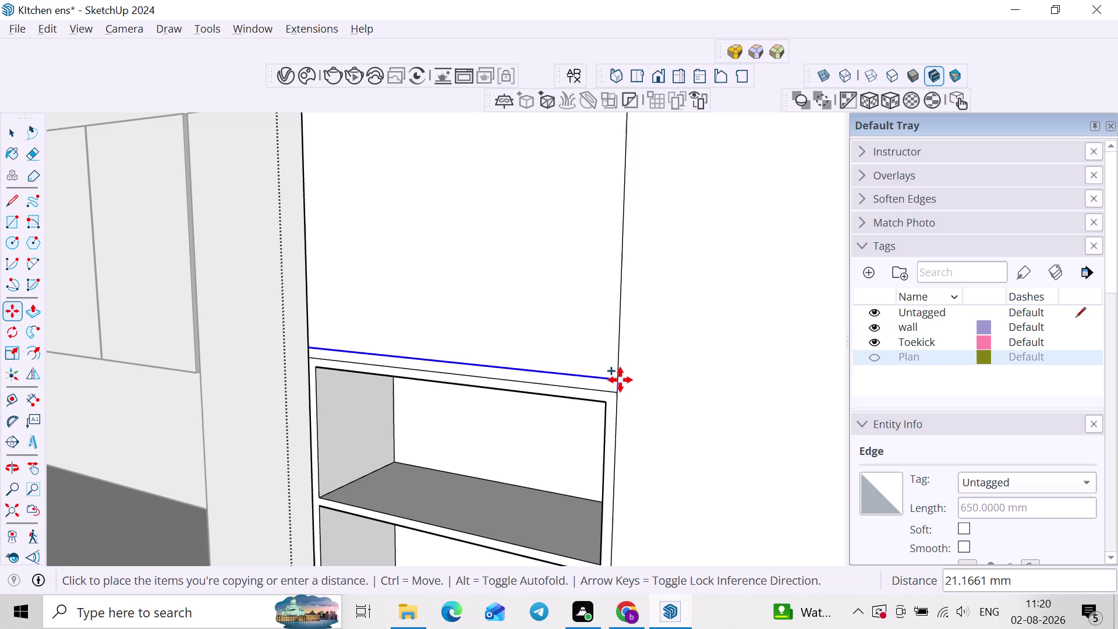
key(5)
text(mm)
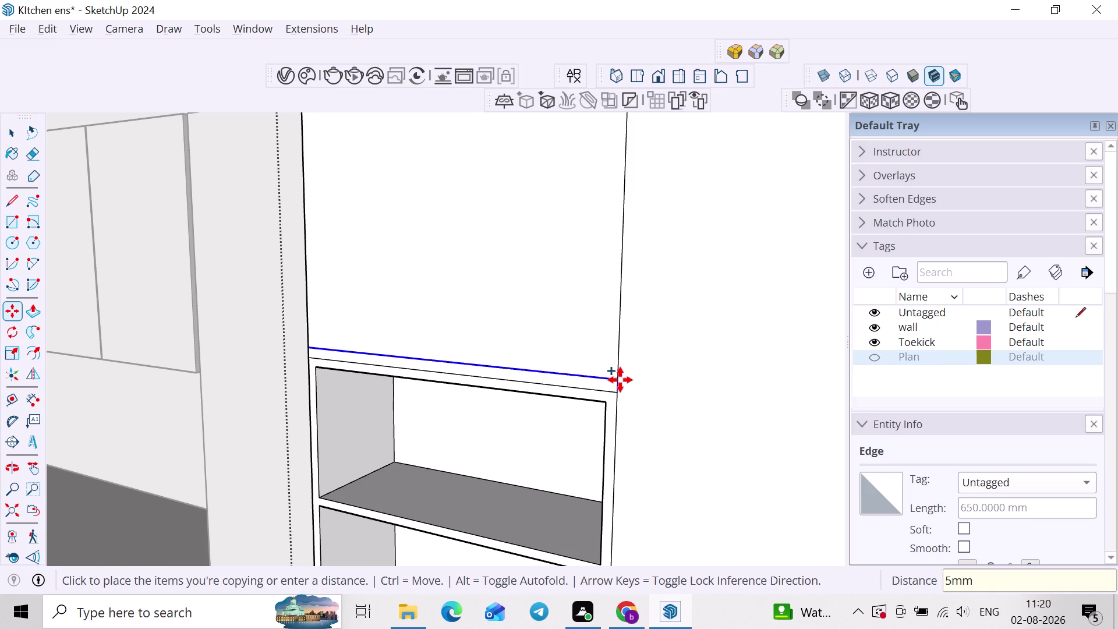
key(Return)
scroll(up, 3)
key(space)
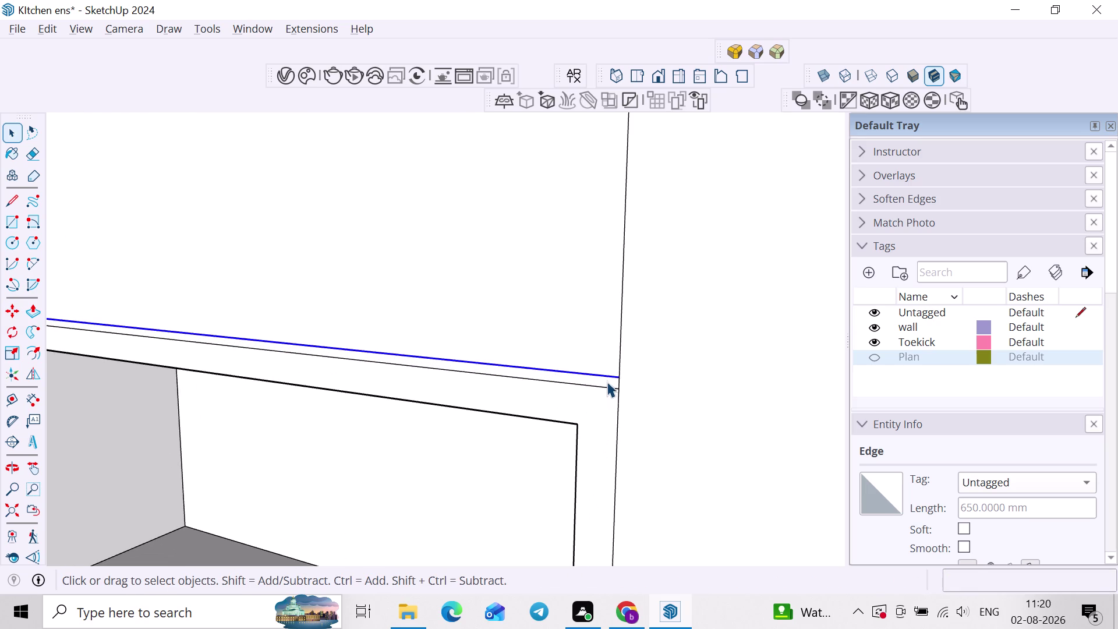
Push/Pull the thin top strip in by 2 inches.
key(p)
click(609, 379)
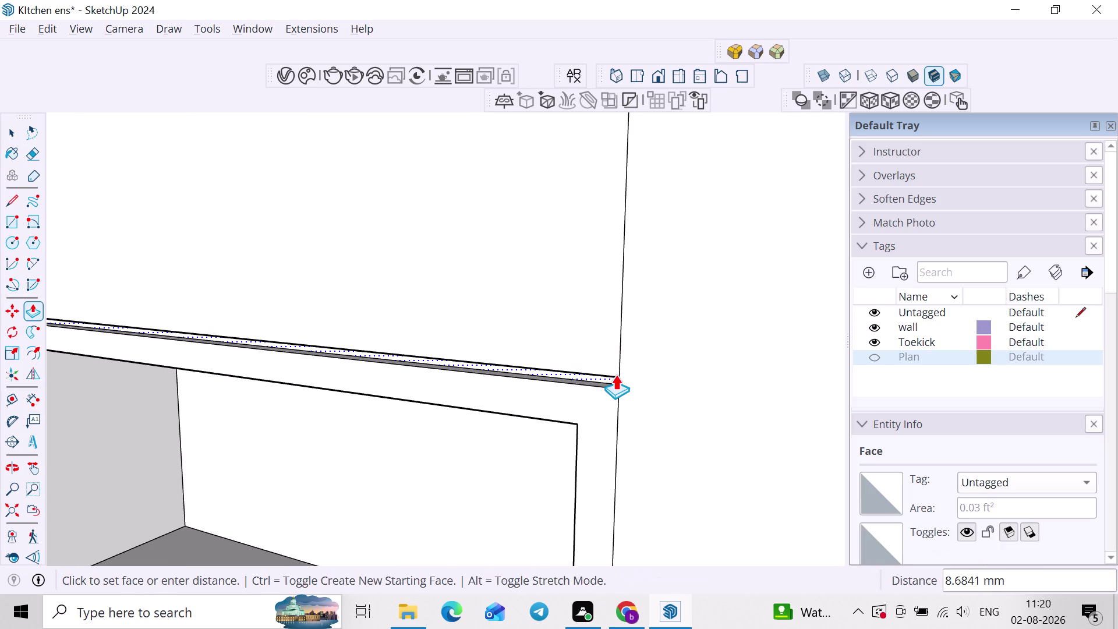
text(2")
key(Return)
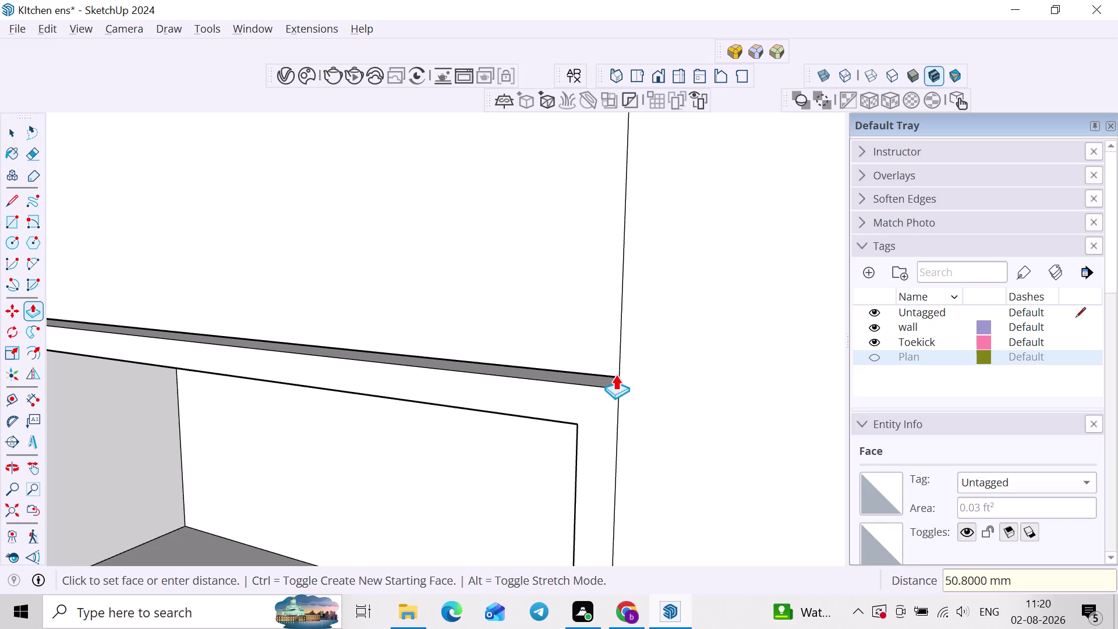
scroll(down, 3)
key(space)
scroll(down, 3)
middle_drag(626, 419, 625, 343)
scroll(down, 3)
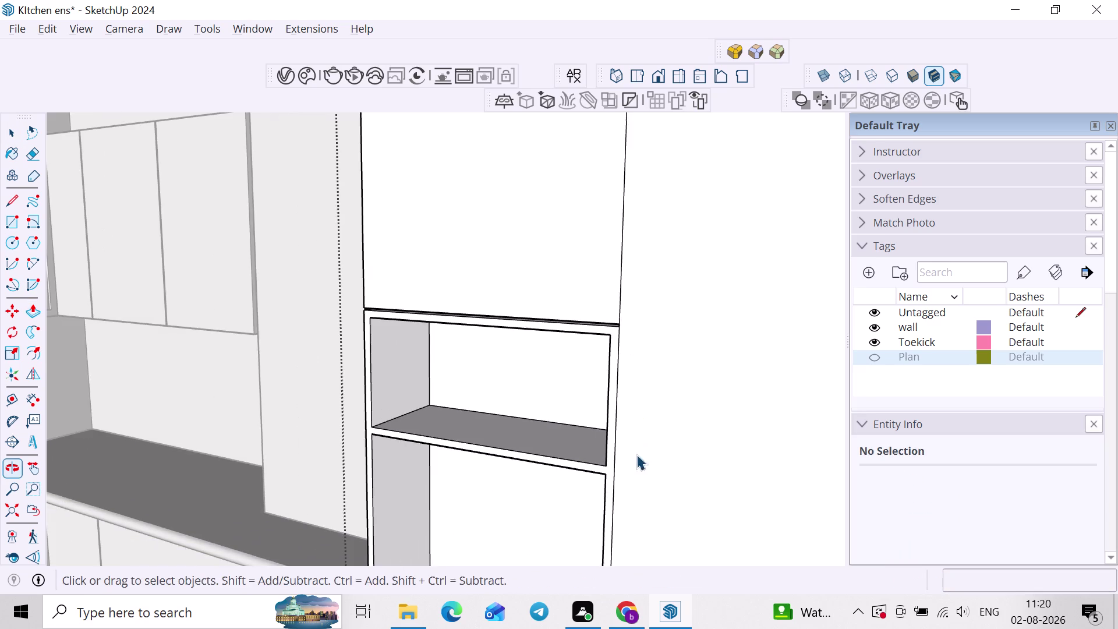
Copy the niche's bottom edge 5 mm to create a matching strip.
middle_drag(633, 448, 641, 328)
middle_drag(619, 416, 625, 356)
middle_drag(612, 448, 624, 328)
scroll(up, 3)
click(635, 431)
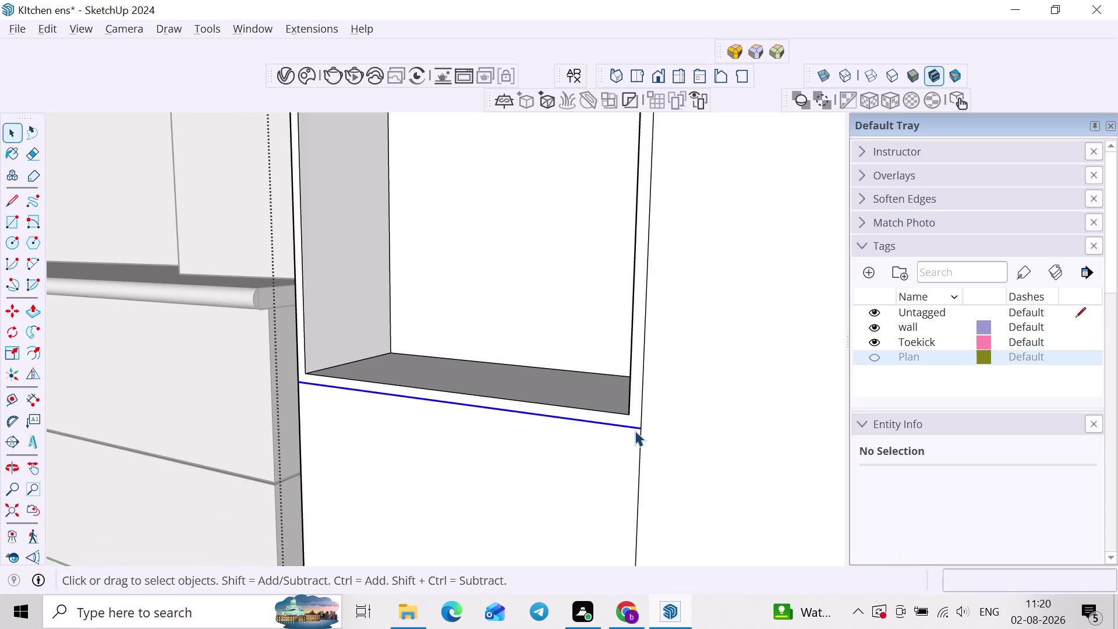
key(m)
click(644, 427)
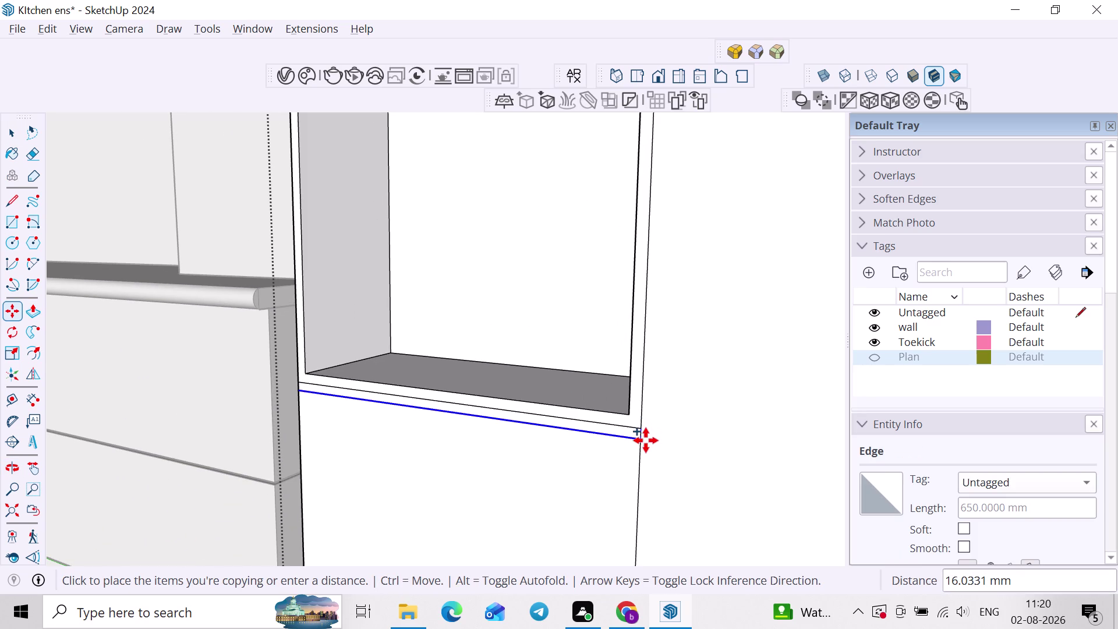
key(5)
text(mm)
key(Return)
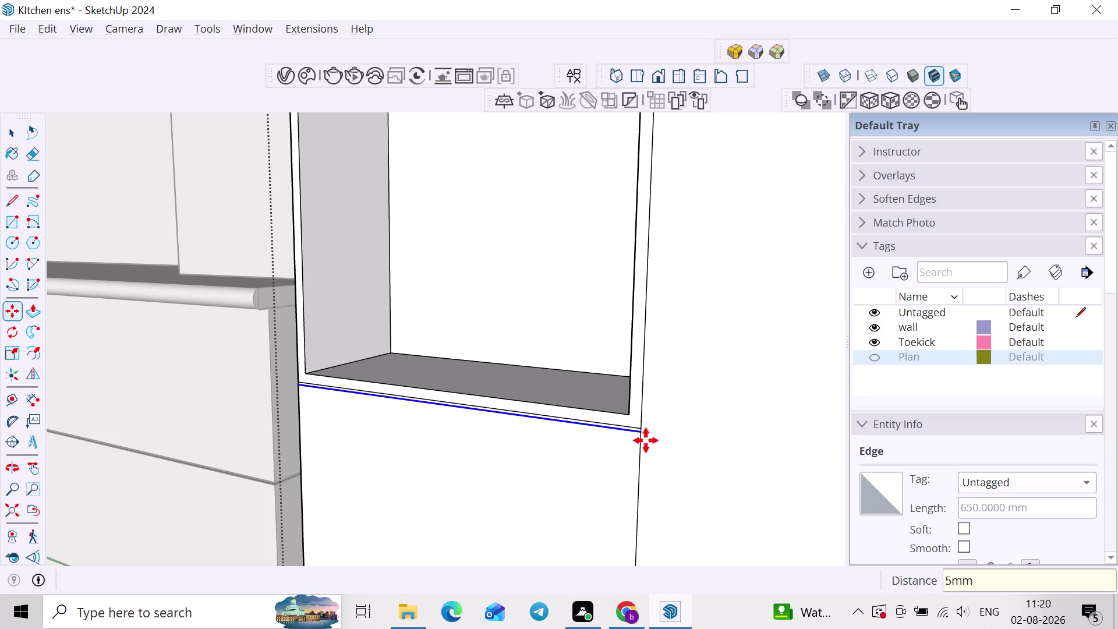
scroll(up, 3)
key(space)
Recess the bottom strip to the same depth as the top strip.
scroll(up, 3)
scroll(up, 3)
key(p)
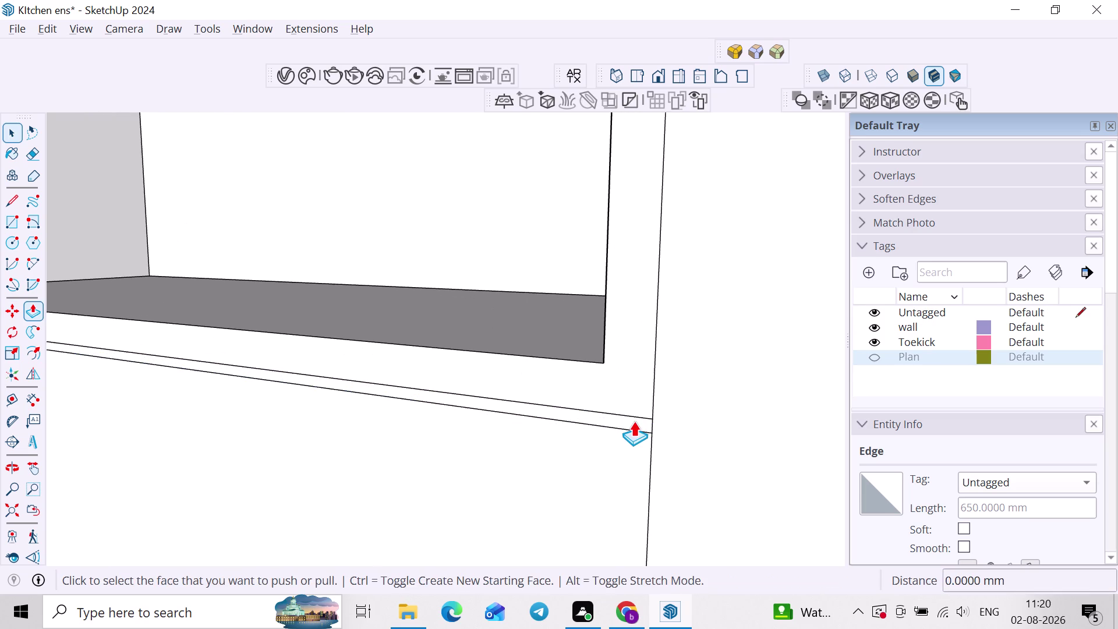
double_click(633, 422)
scroll(down, 3)
key(space)
Orbit around the cabinet and select its long vertical edge.
click(703, 413)
scroll(down, 3)
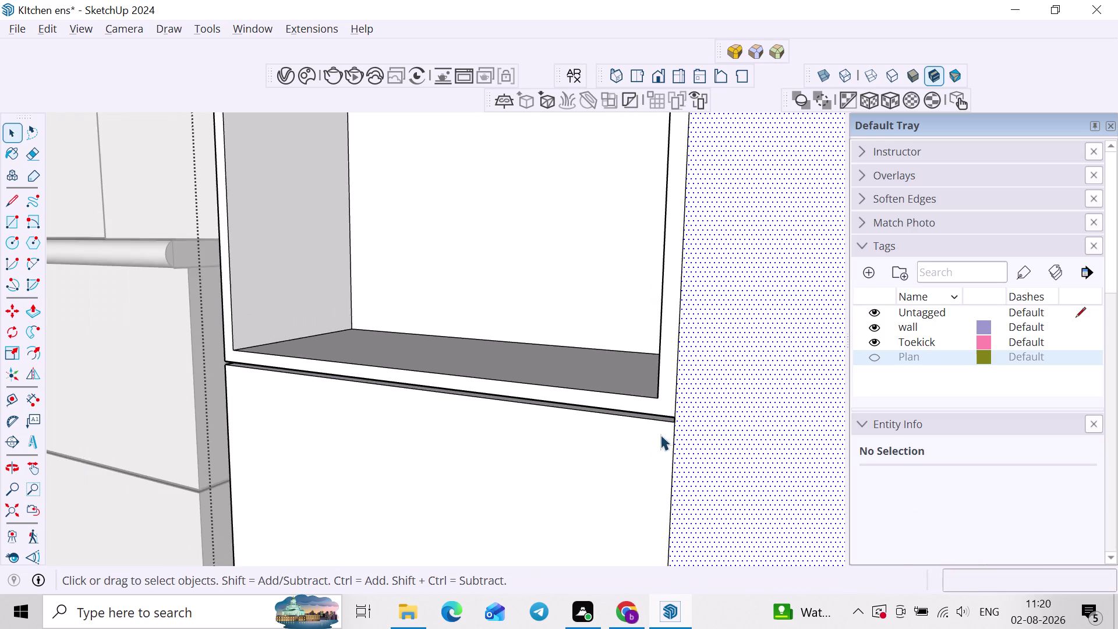
middle_drag(656, 438, 853, 476)
scroll(down, 3)
middle_drag(802, 479, 631, 496)
scroll(down, 3)
middle_drag(732, 474, 648, 493)
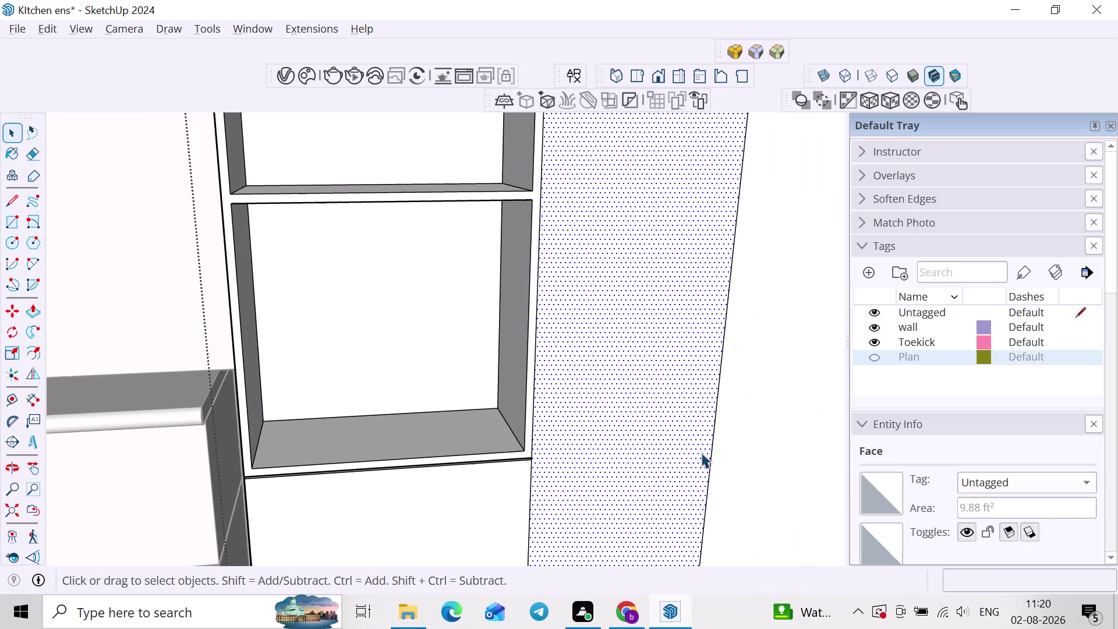
click(715, 450)
scroll(down, 3)
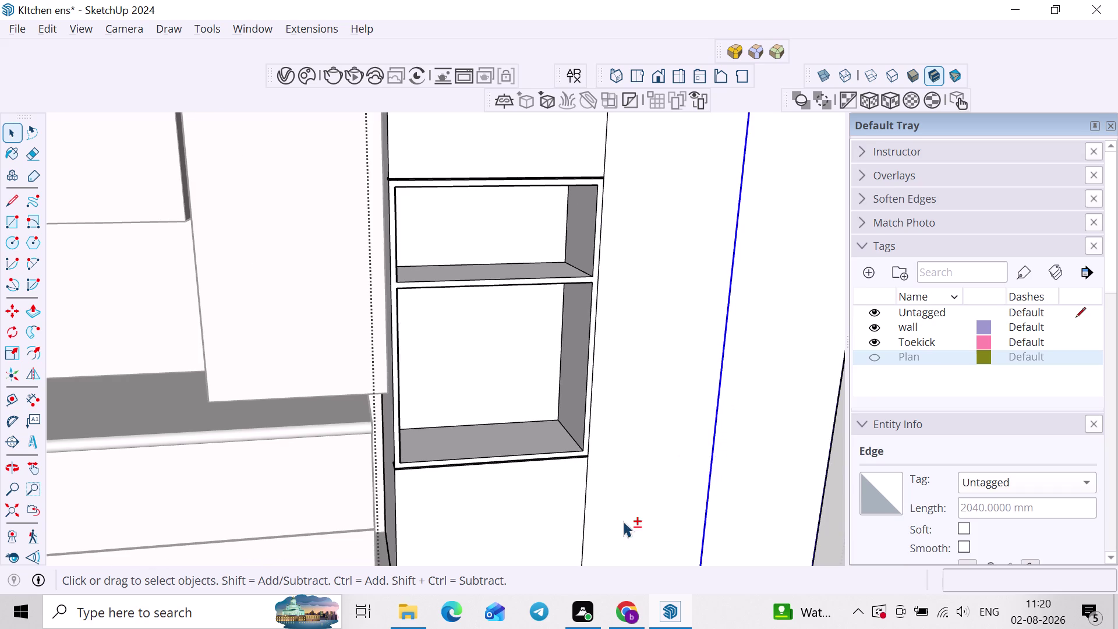
Move the long vertical cabinet edge by 2.5.
scroll(down, 3)
middle_drag(699, 406, 633, 504)
scroll(up, 3)
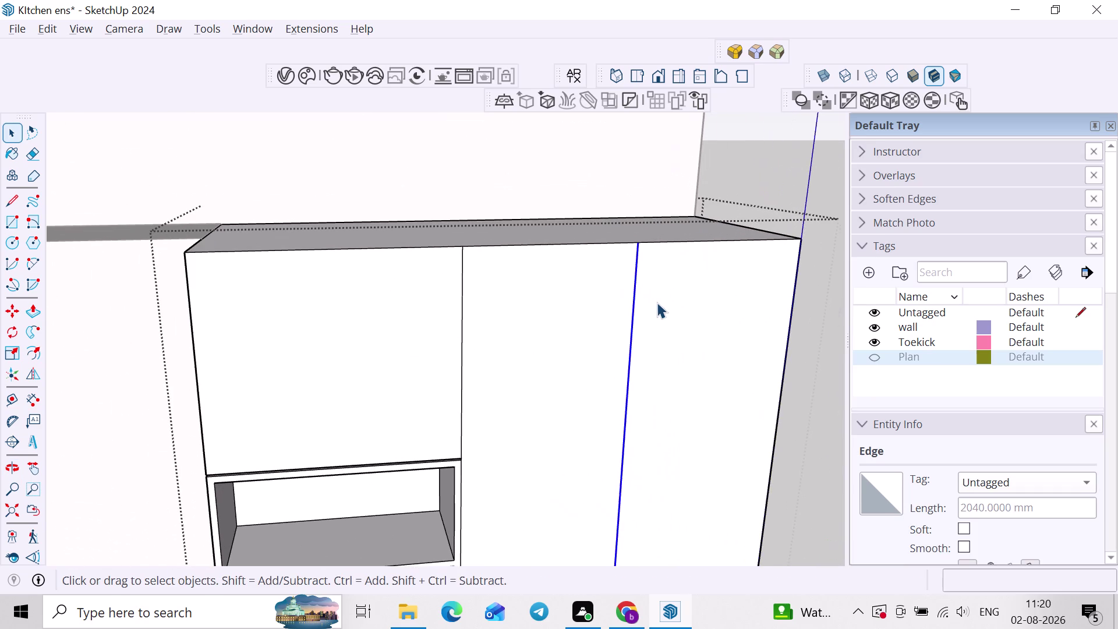
key(m)
click(637, 242)
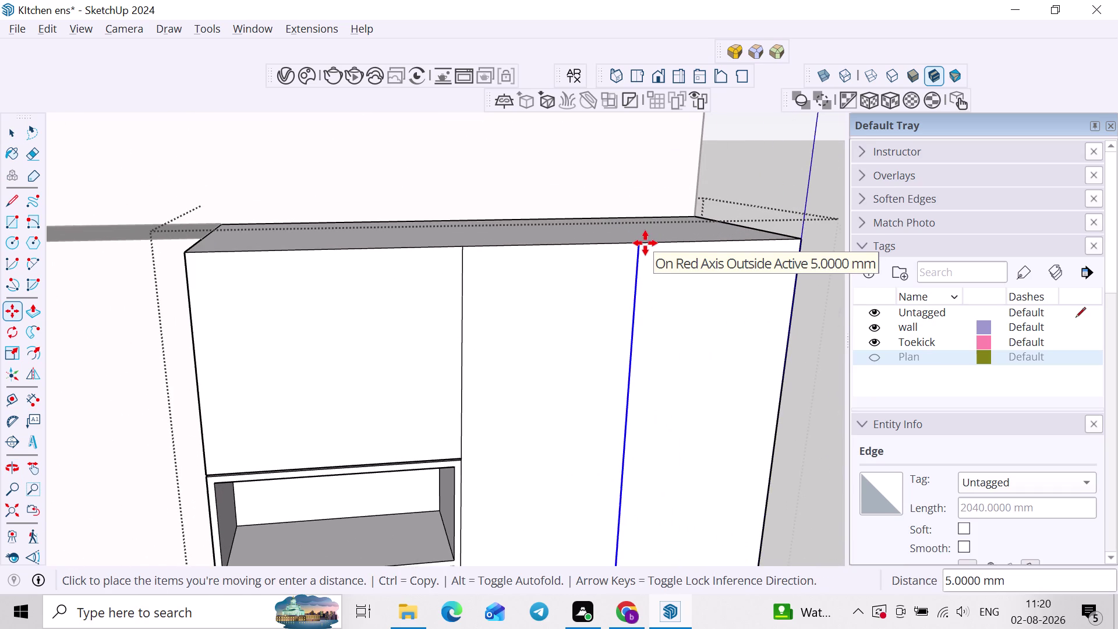
text(2.)
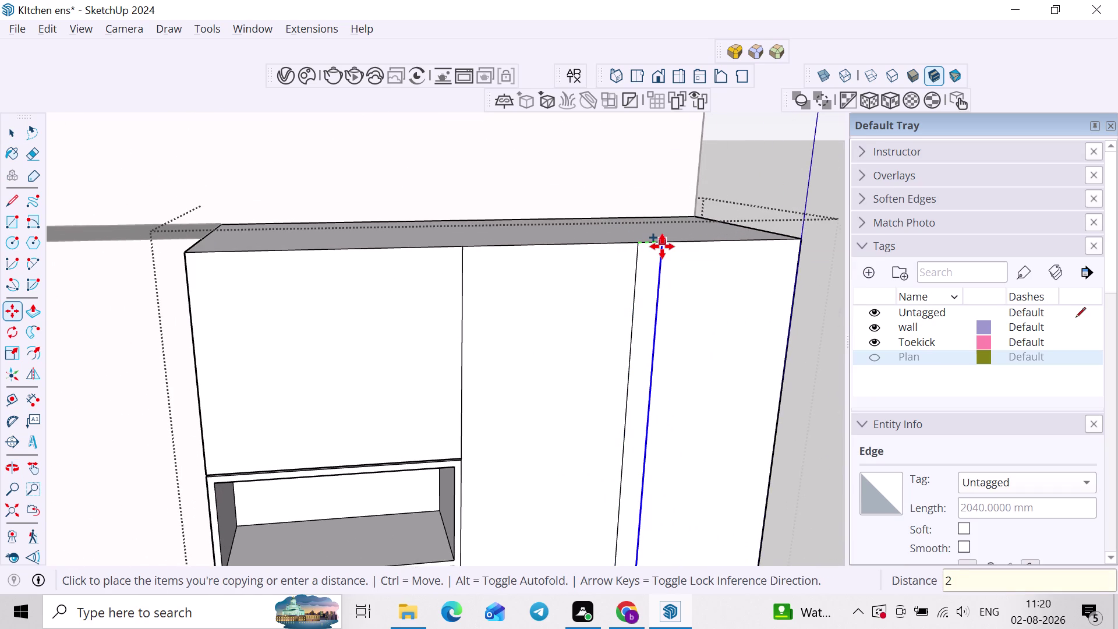
text(5)
key(Return)
scroll(up, 3)
key(space)
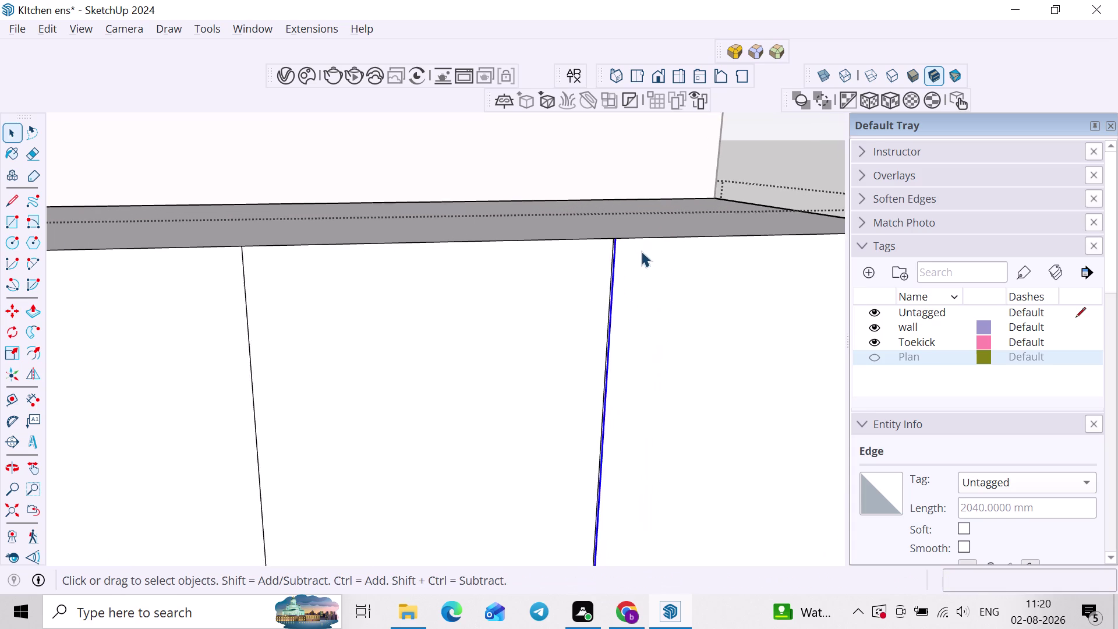
scroll(up, 3)
scroll(up, 3)
Copy the vertical edge 5 mm sideways and delete a stray edge.
key(m)
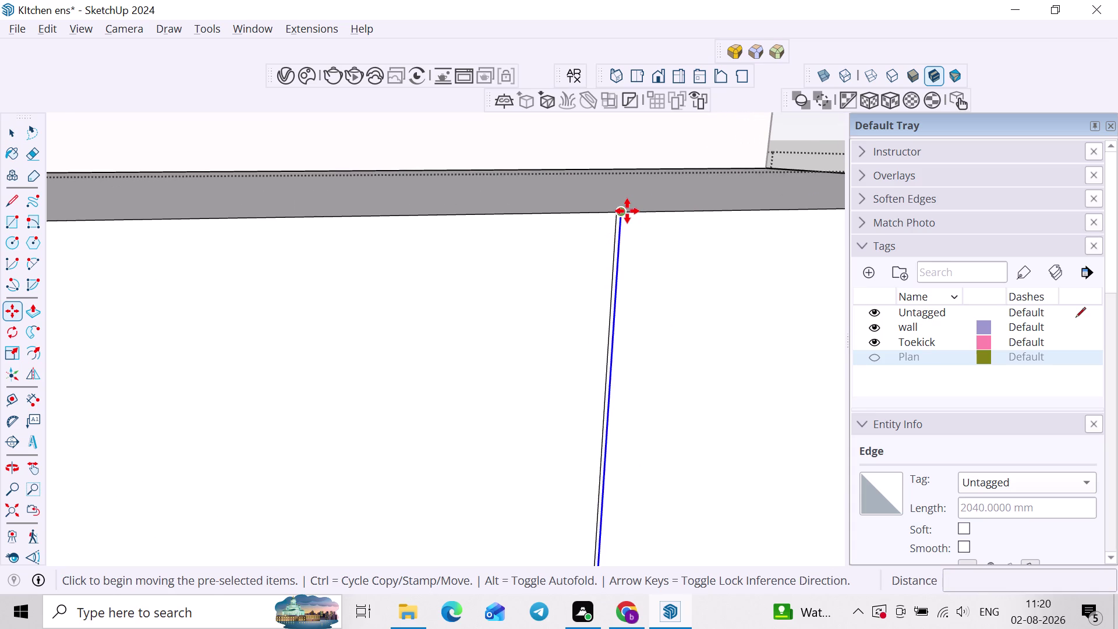
click(627, 211)
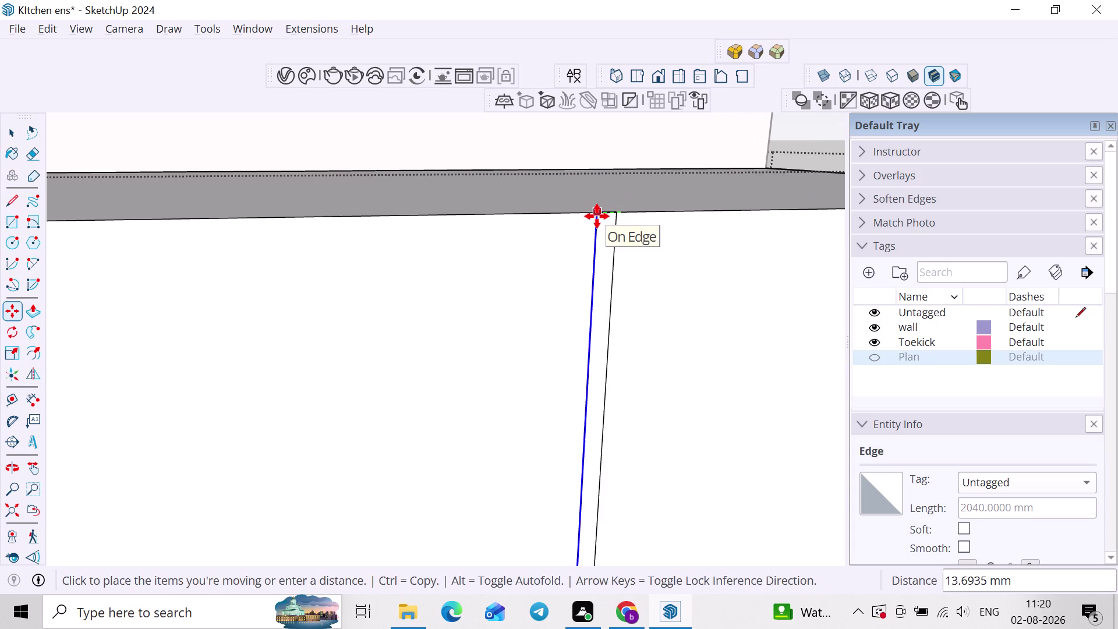
key(5)
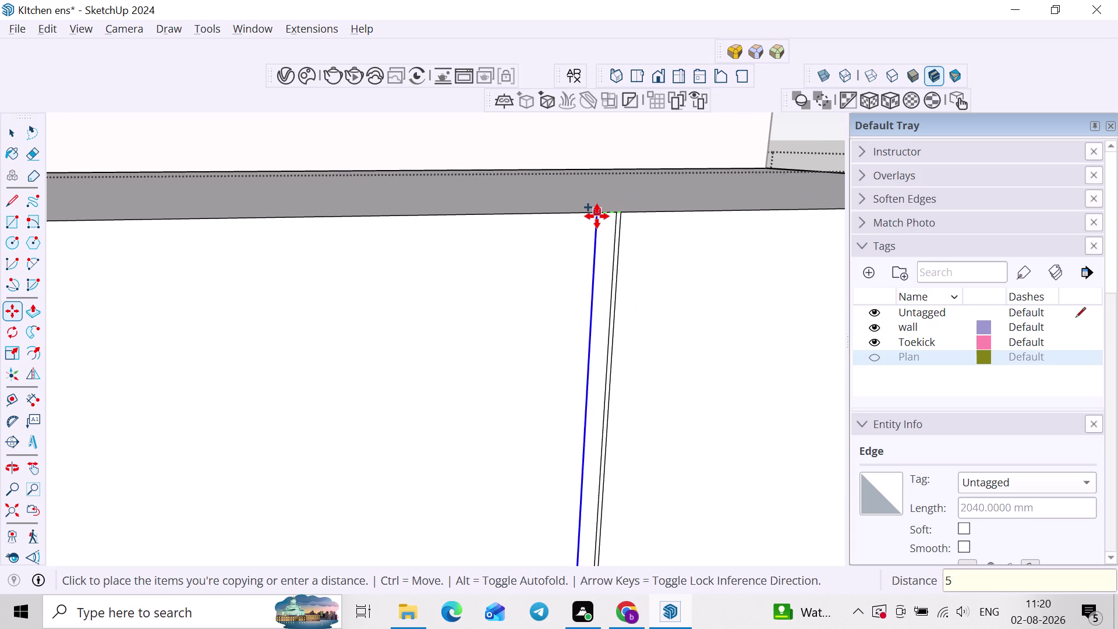
key(Return)
scroll(up, 3)
key(space)
click(620, 223)
key(Delete)
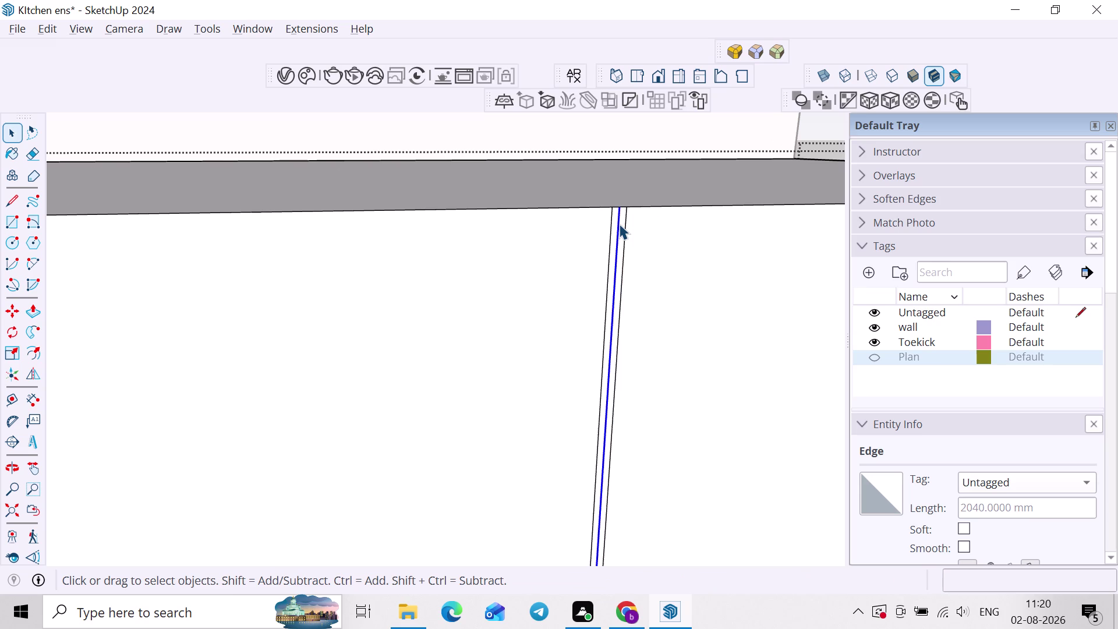
Push/Pull the narrow strip face beside the cabinet.
key(p)
click(619, 224)
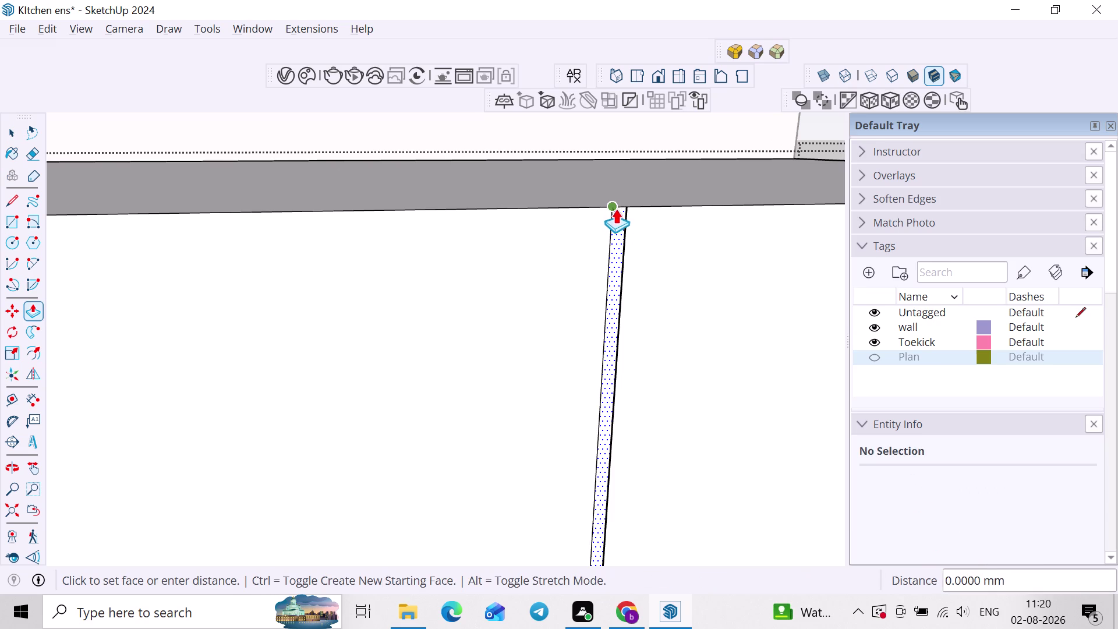
click(603, 192)
scroll(down, 3)
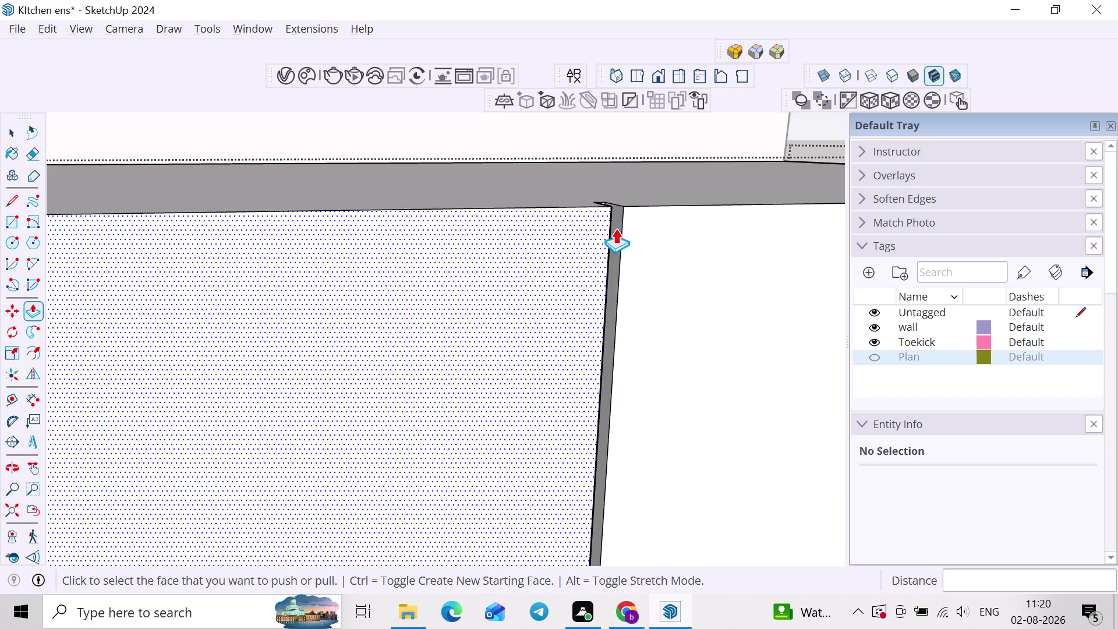
scroll(down, 3)
key(space)
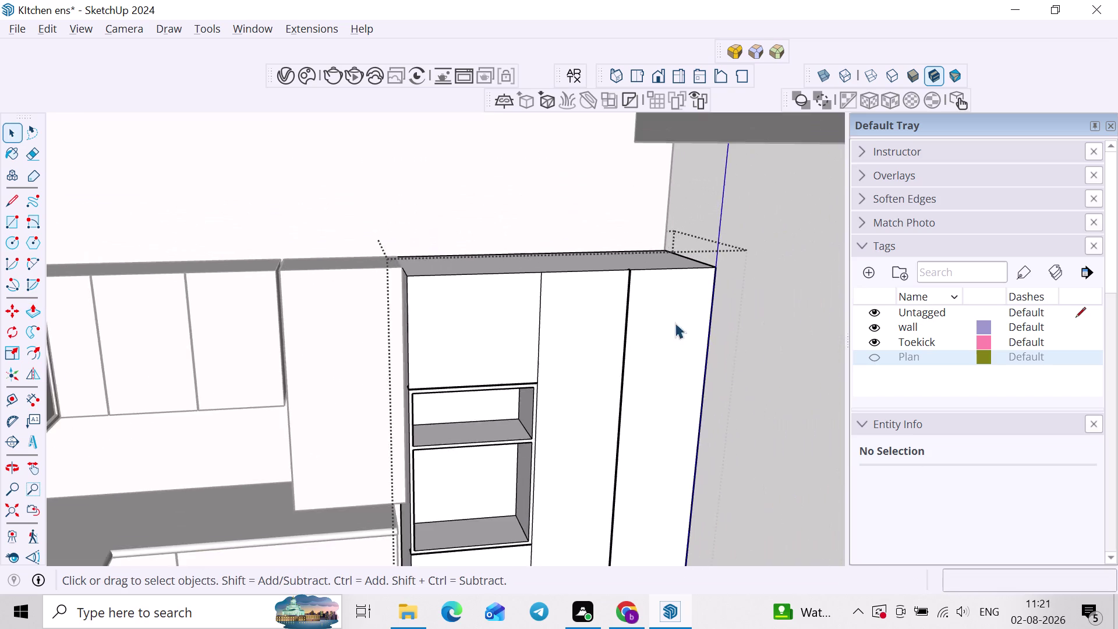
Orbit and zoom in close to the tall cabinet's top corner.
middle_drag(727, 360, 638, 297)
click(721, 315)
scroll(up, 3)
middle_drag(489, 334, 557, 334)
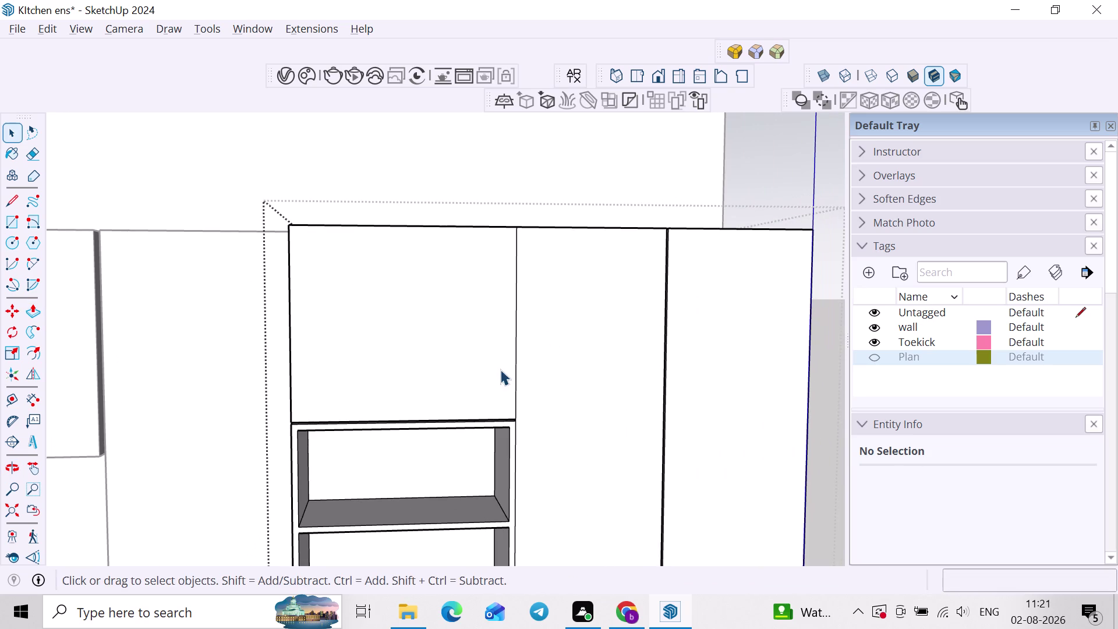
click(513, 380)
scroll(up, 3)
middle_drag(524, 424, 531, 403)
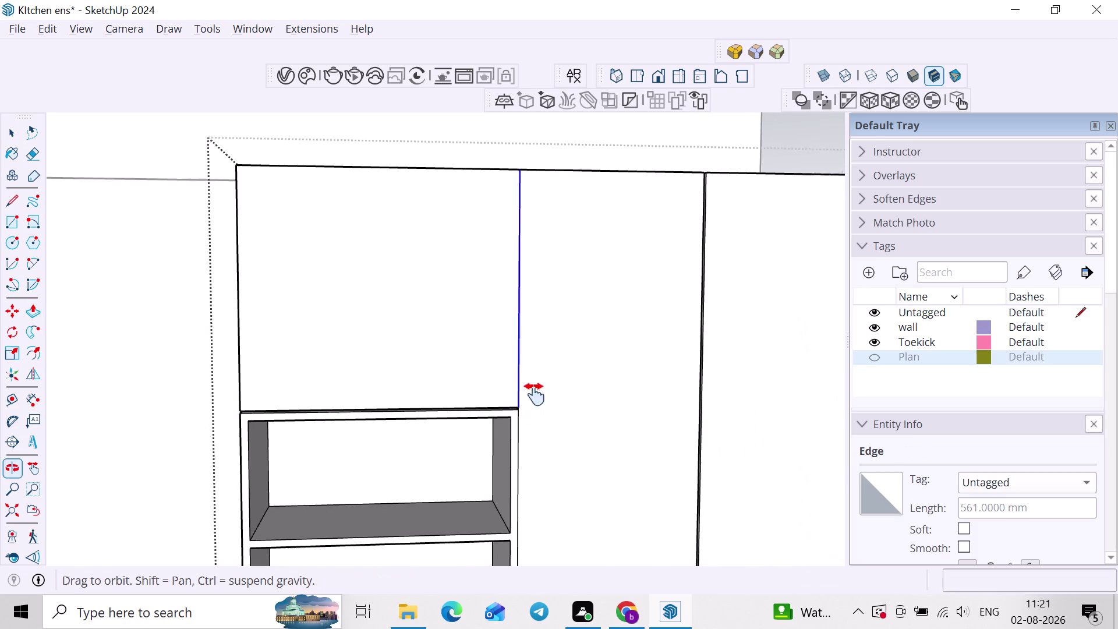
middle_drag(531, 403, 535, 393)
middle_drag(535, 396, 551, 432)
scroll(up, 3)
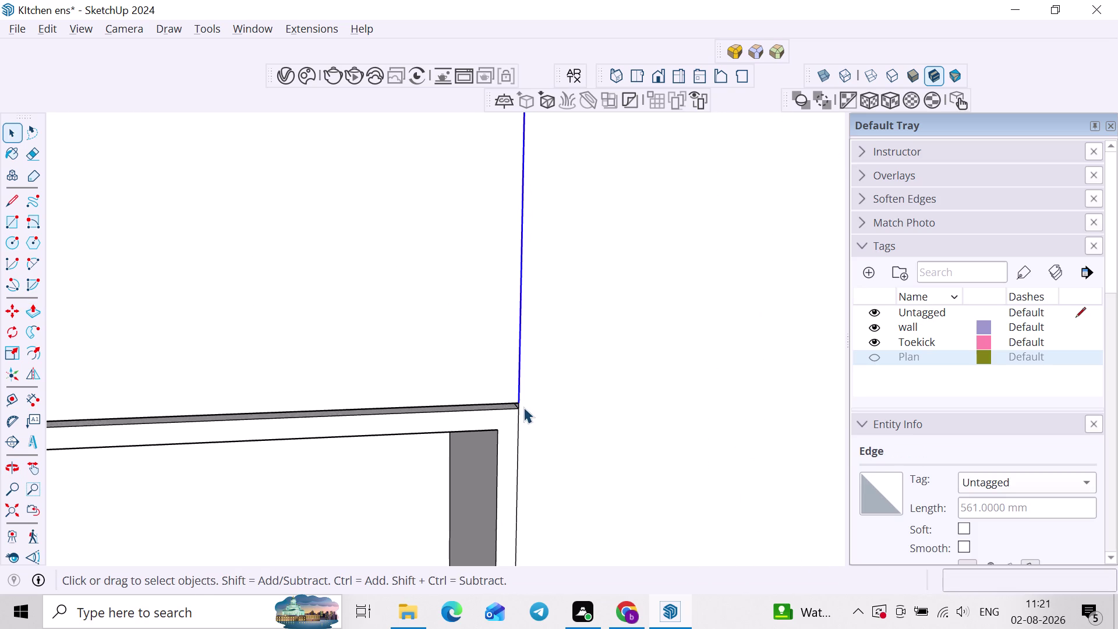
scroll(up, 3)
scroll(up, 3)
Copy the cabinet's corner edge 2.5 mm.
key(m)
click(519, 398)
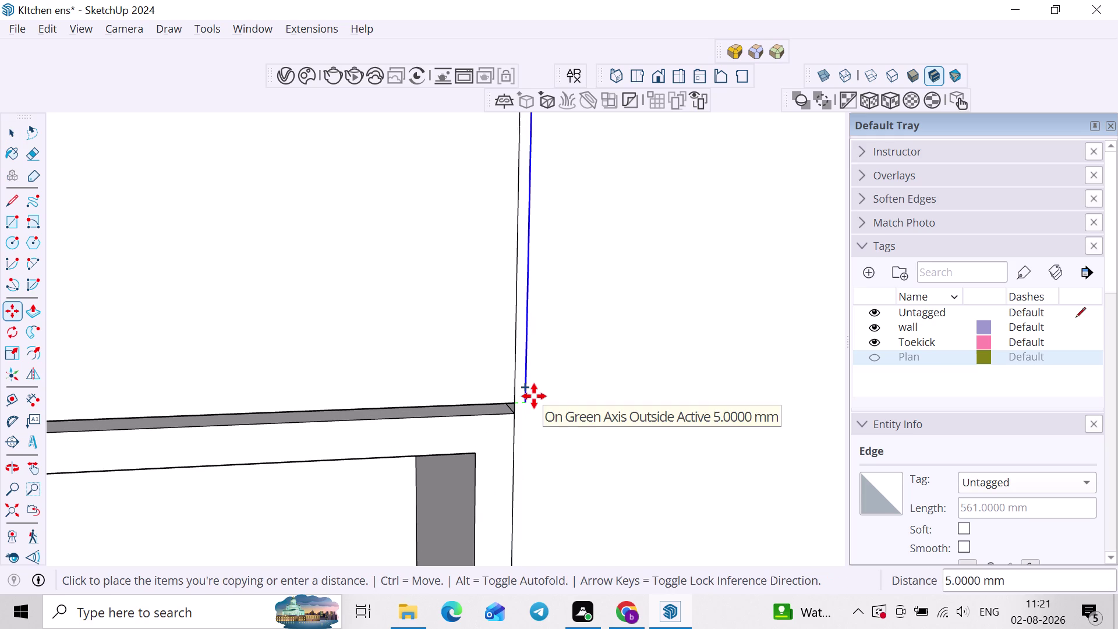
text(2.5)
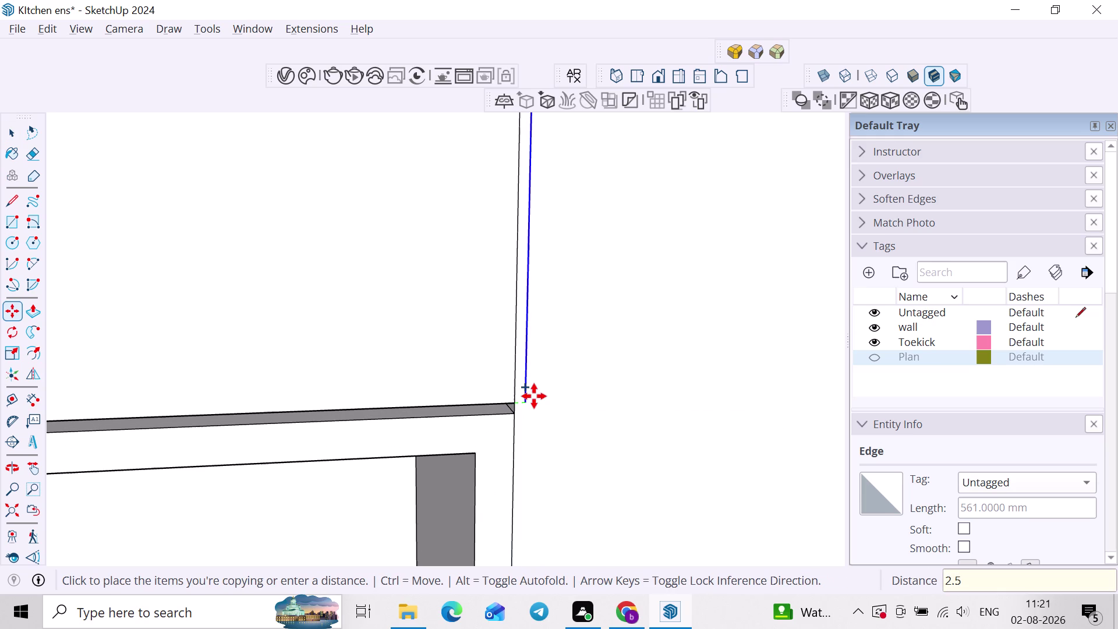
key(Return)
scroll(up, 3)
key(space)
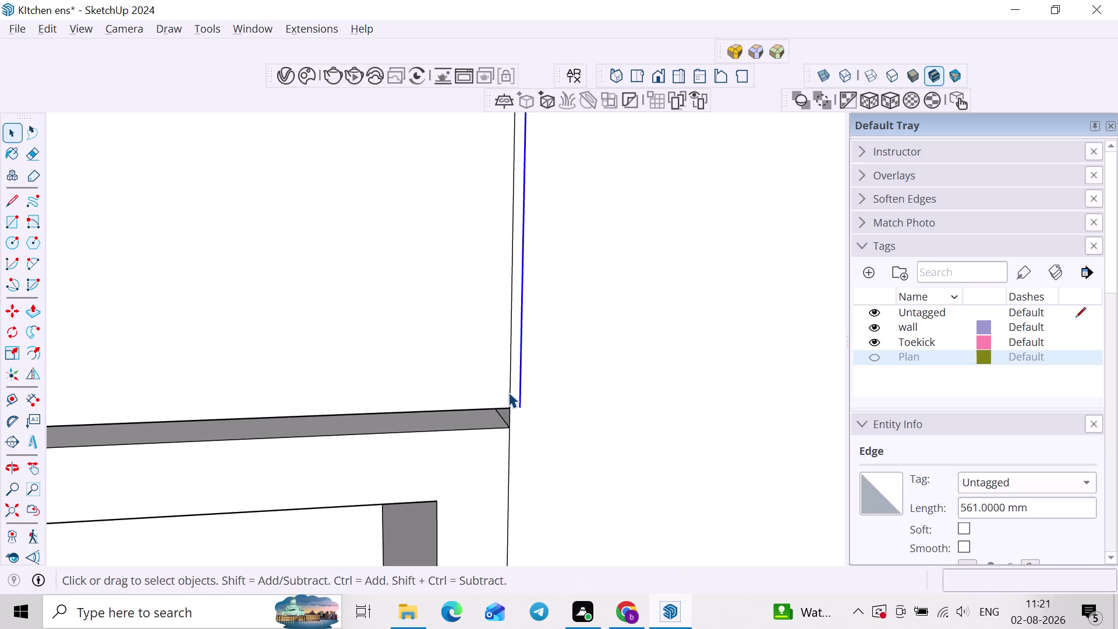
Make a second 2.5 mm copy of the vertical corner edge.
click(509, 392)
key(m)
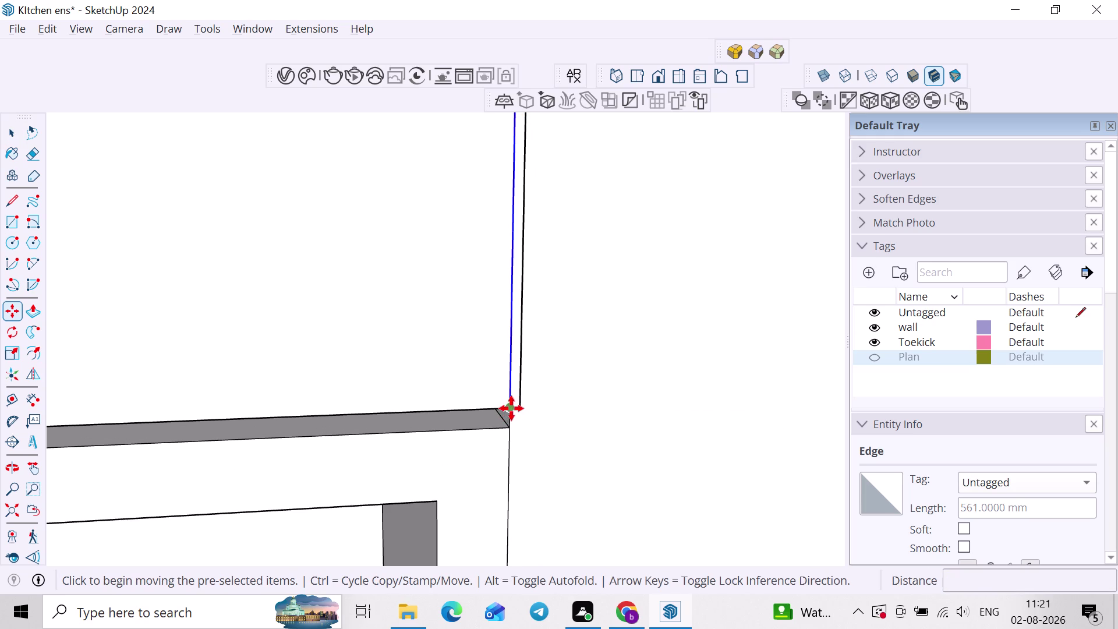
click(511, 408)
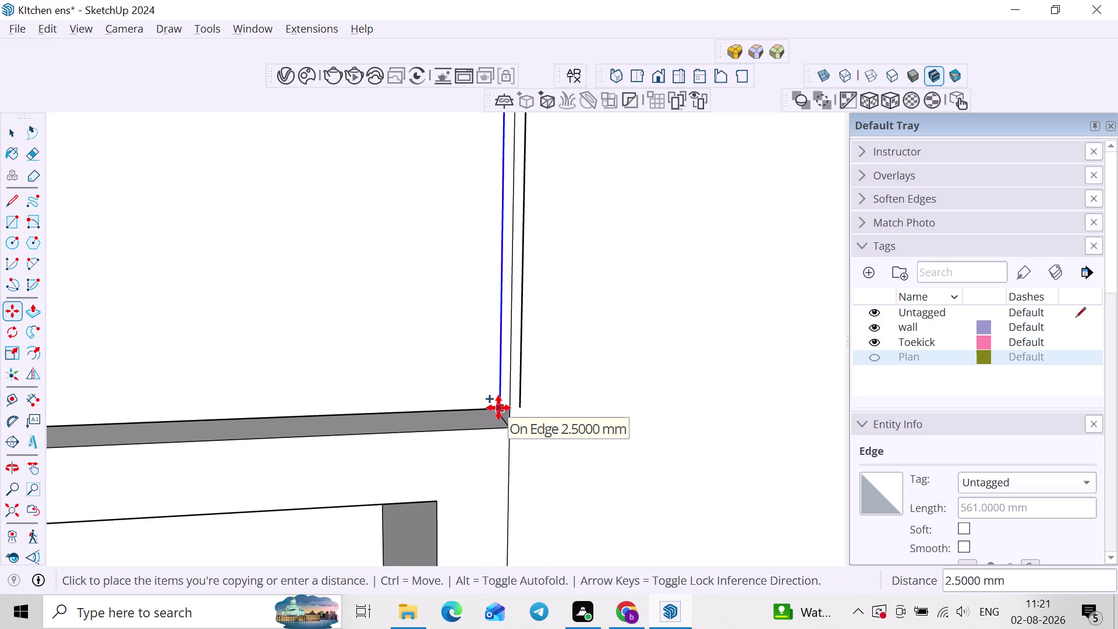
text(2.5)
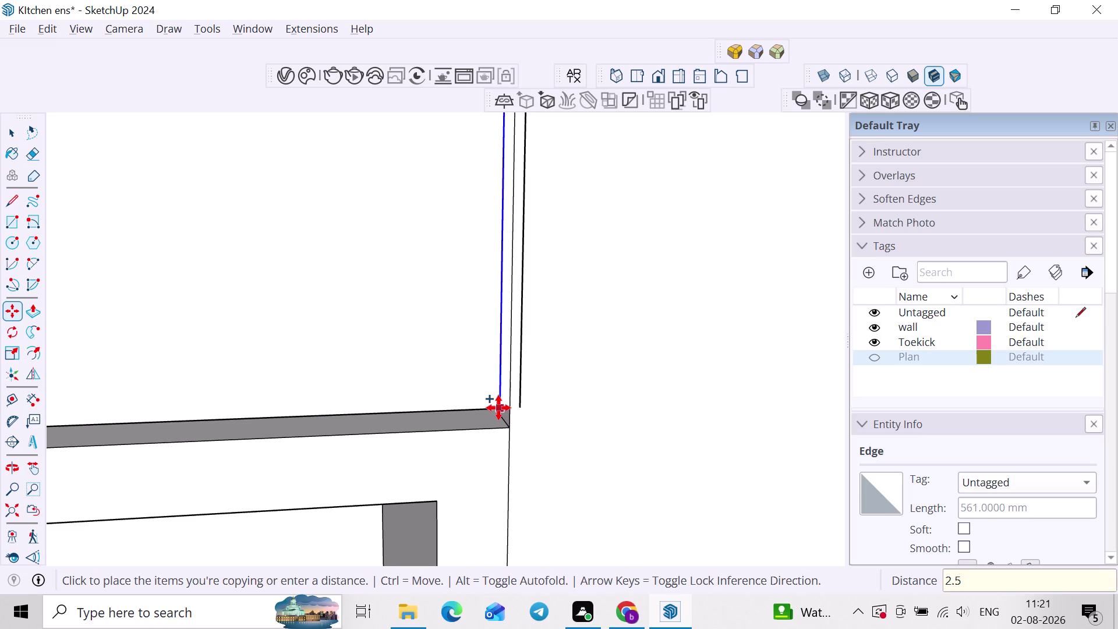
key(Return)
key(space)
scroll(up, 3)
Draw a line closing the bottom of the narrow strip and delete a stray edge.
key(l)
scroll(up, 3)
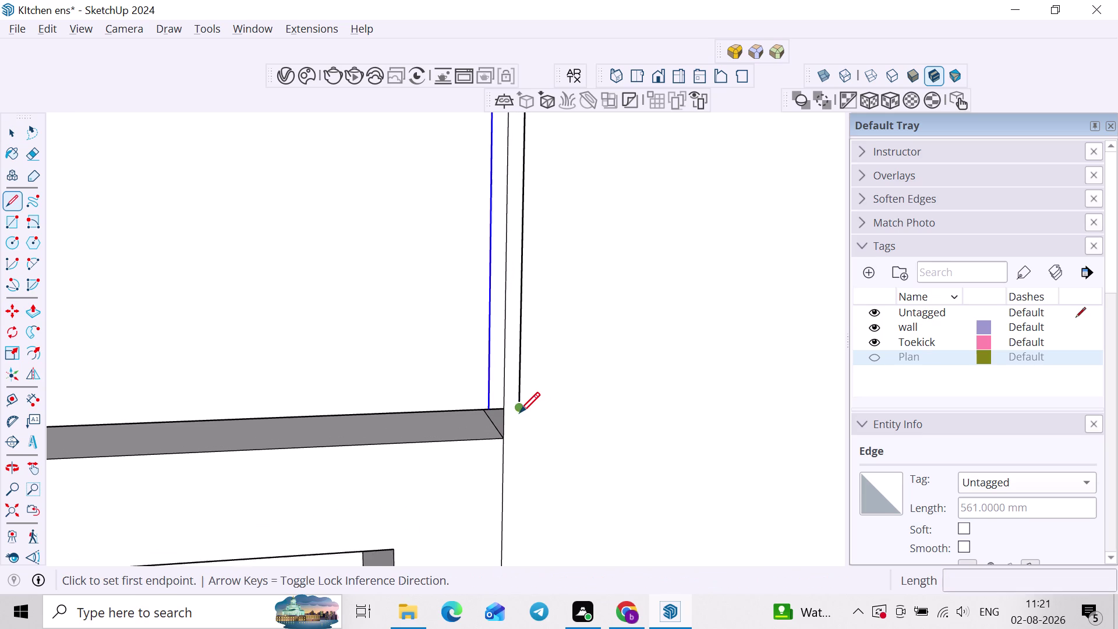
scroll(up, 3)
click(505, 410)
click(514, 409)
key(space)
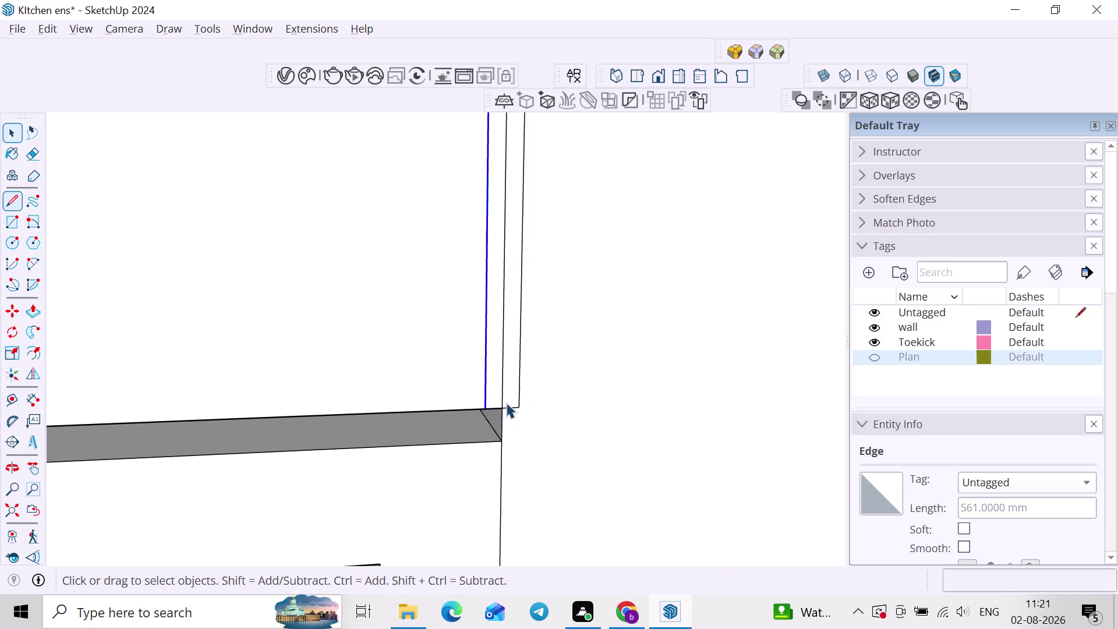
click(504, 400)
key(Delete)
Attempt to push the strip face, then undo the last four actions.
click(503, 400)
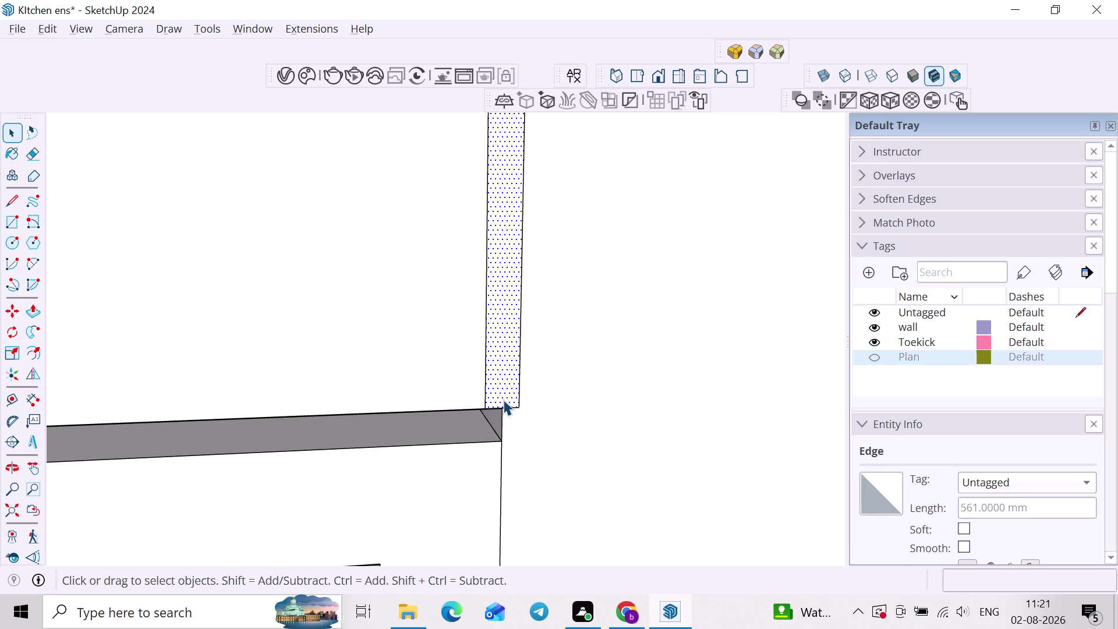
text(0p)
click(503, 399)
scroll(down, 3)
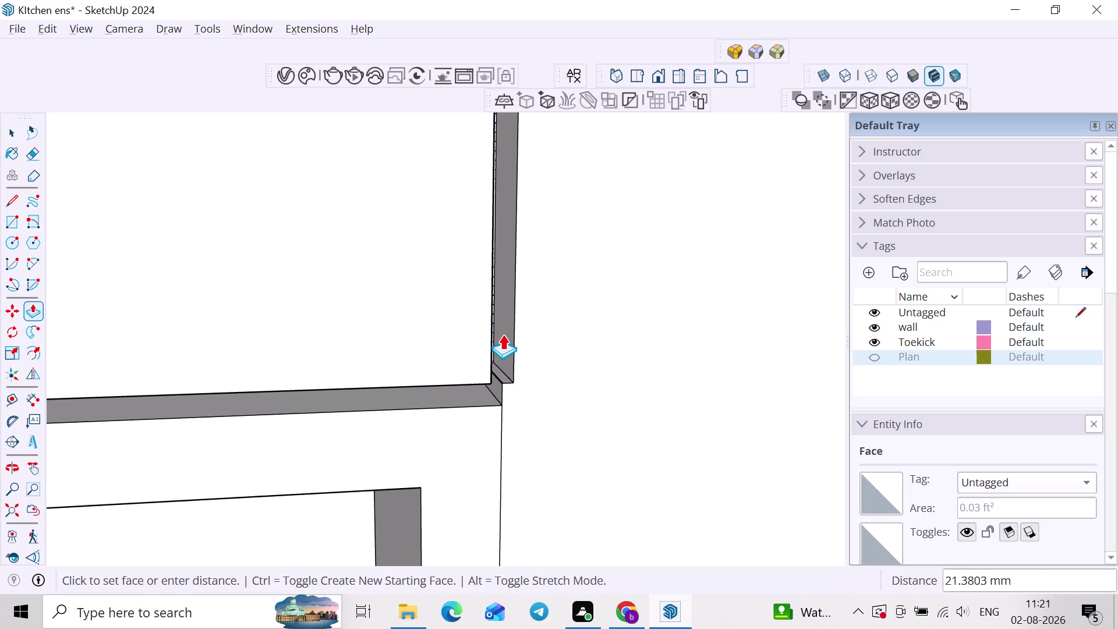
scroll(down, 3)
key(ctrl+z)
key(ctrl+z)
key(ctrl+z)
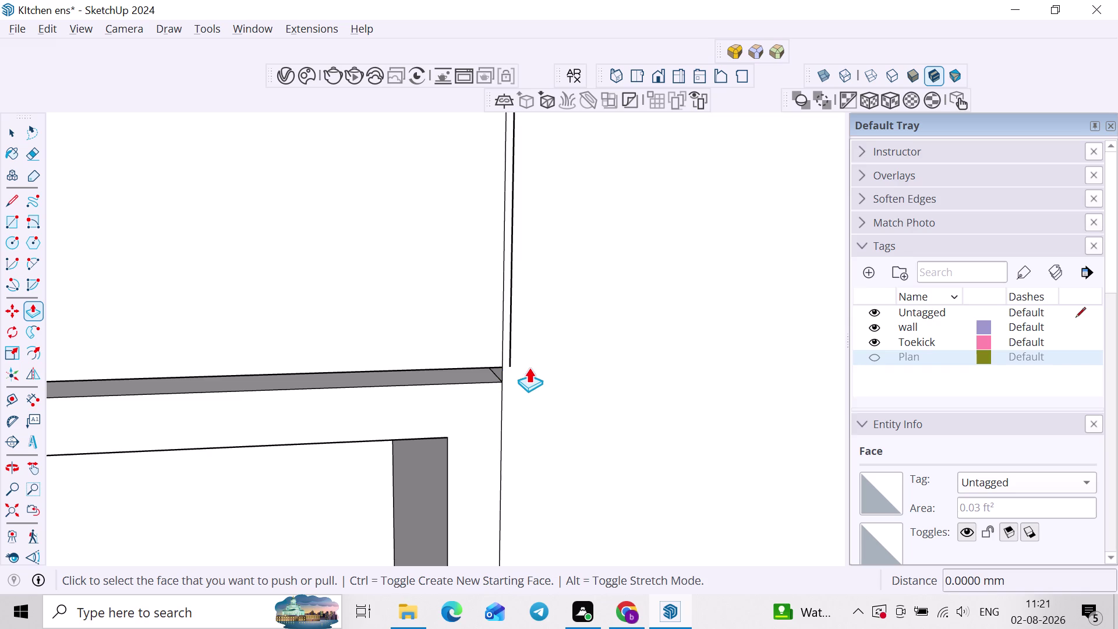
key(ctrl+z)
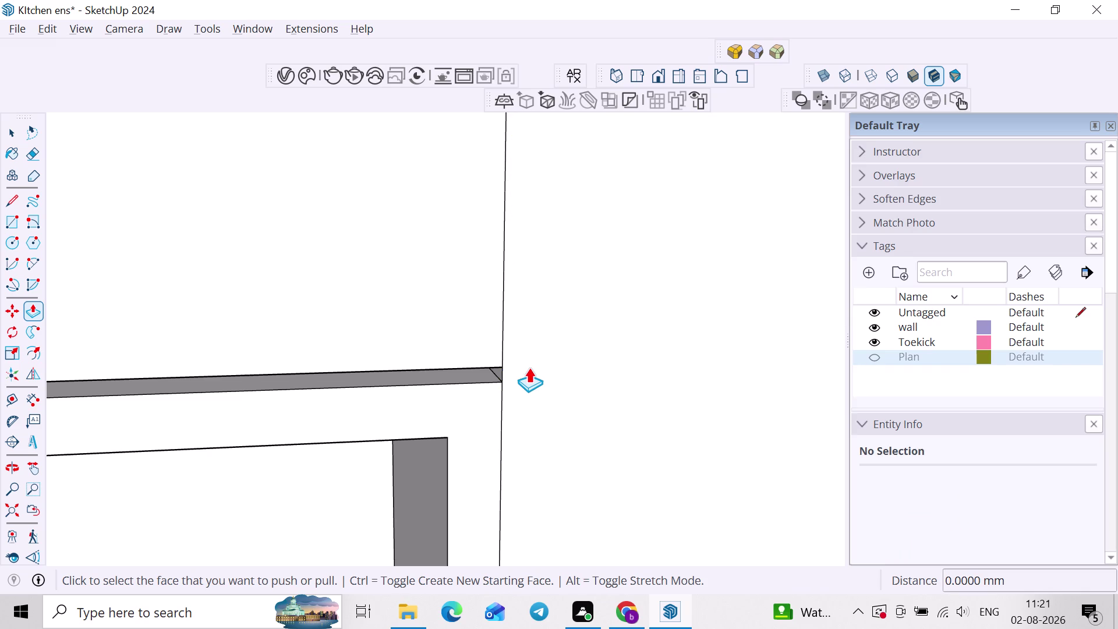
Zoom out from the cabinet's top corner.
scroll(down, 3)
scroll(down, 3)
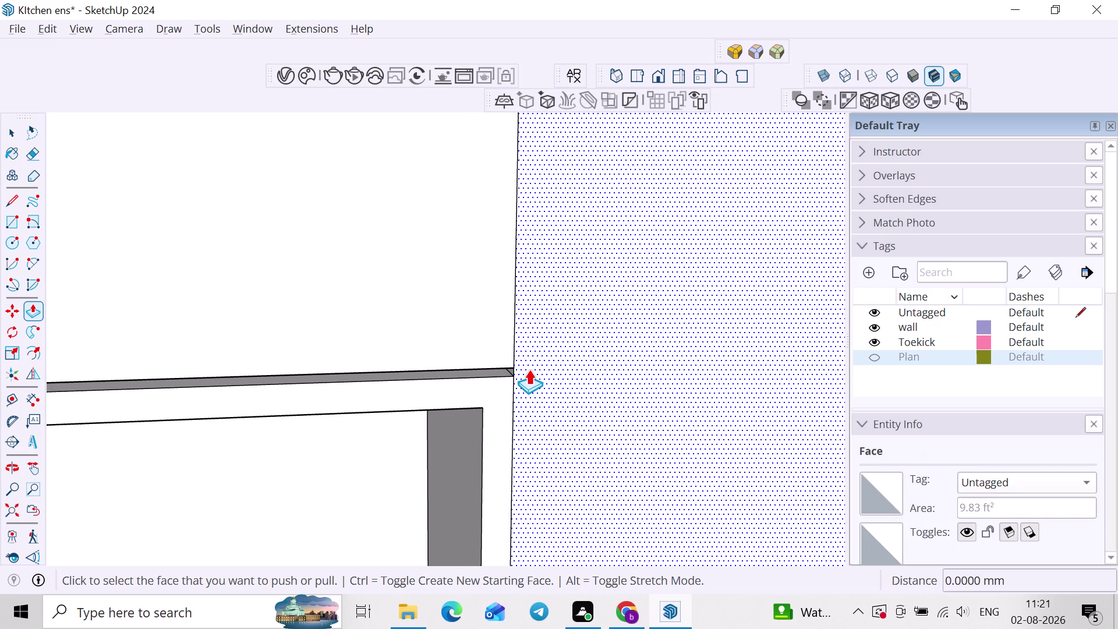
scroll(down, 3)
scroll(down, 3)
scroll(down, 3)
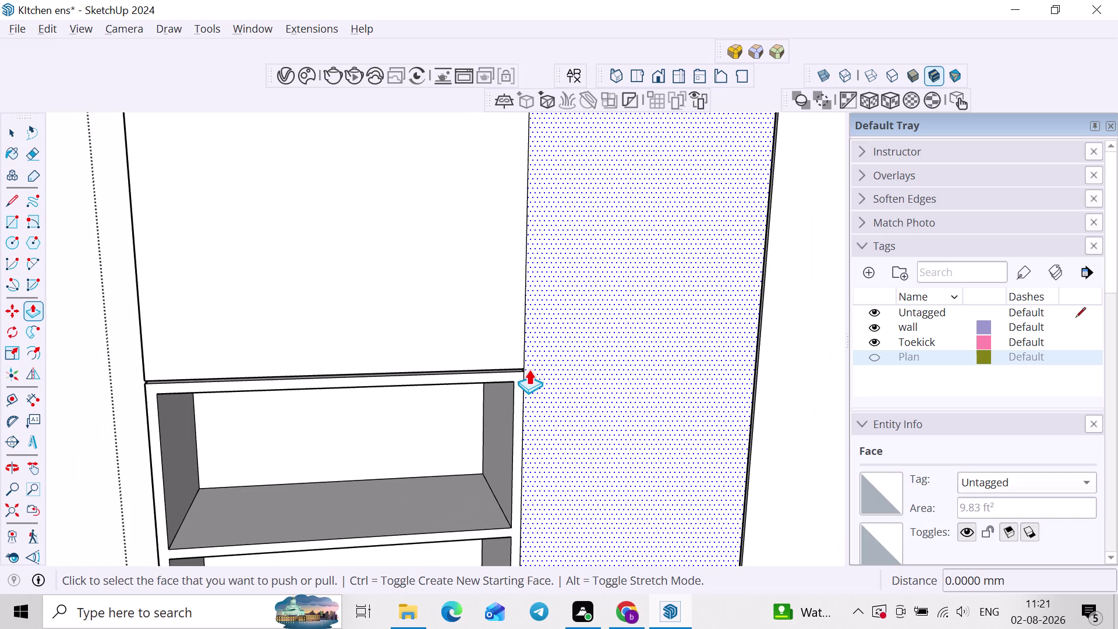
scroll(down, 3)
scroll(down, 3)
scroll(down, 3)
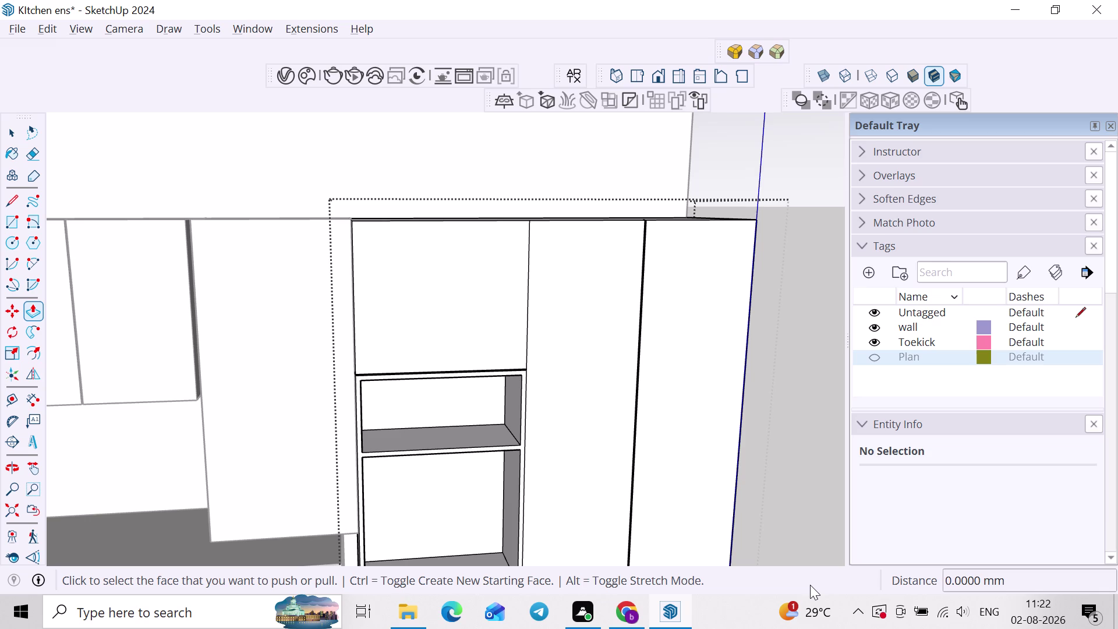
scroll(down, 3)
scroll(down, 3)
key(space)
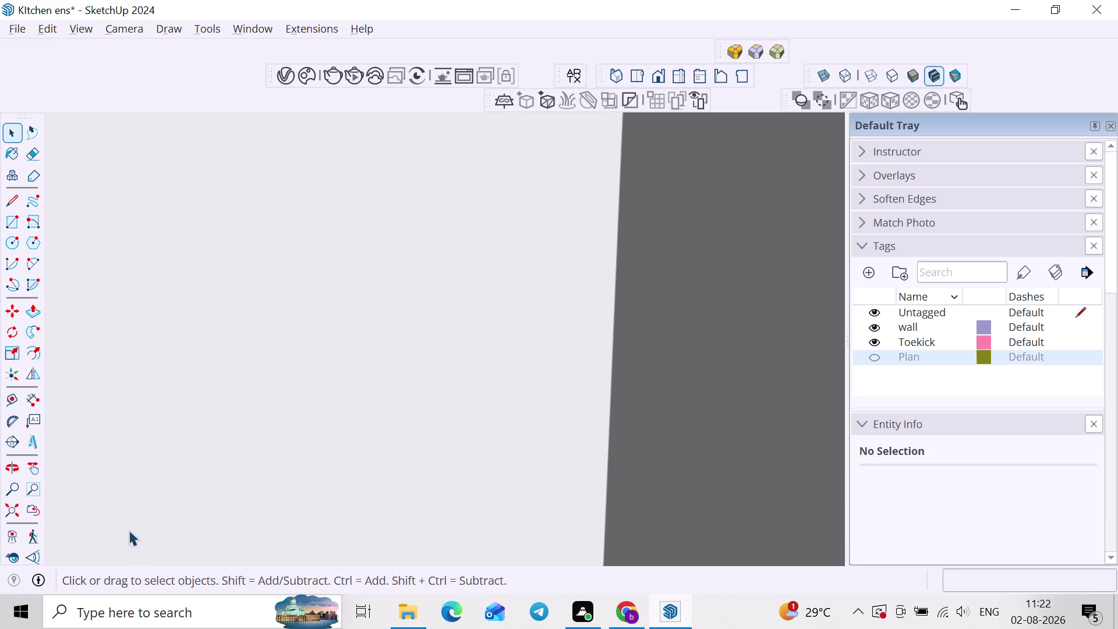
Orbit around to the front of the house to expose the floor slab's front edge.
click(7, 504)
scroll(down, 3)
middle_drag(695, 389, 376, 434)
click(620, 433)
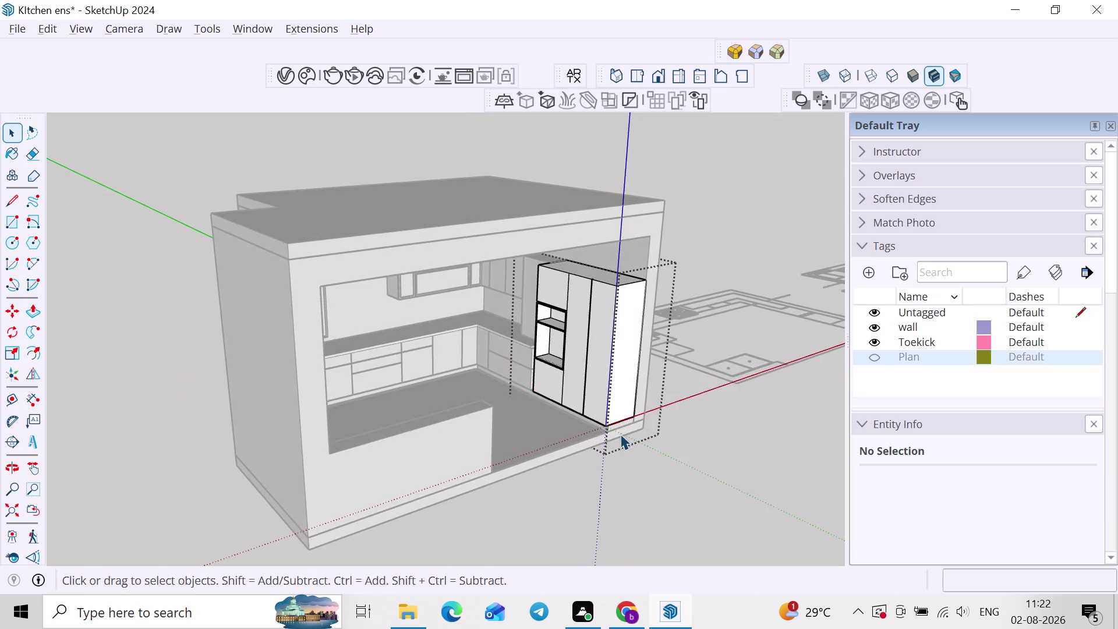
middle_drag(611, 472, 462, 420)
click(636, 466)
middle_drag(619, 374, 593, 303)
middle_drag(598, 310, 668, 368)
scroll(up, 3)
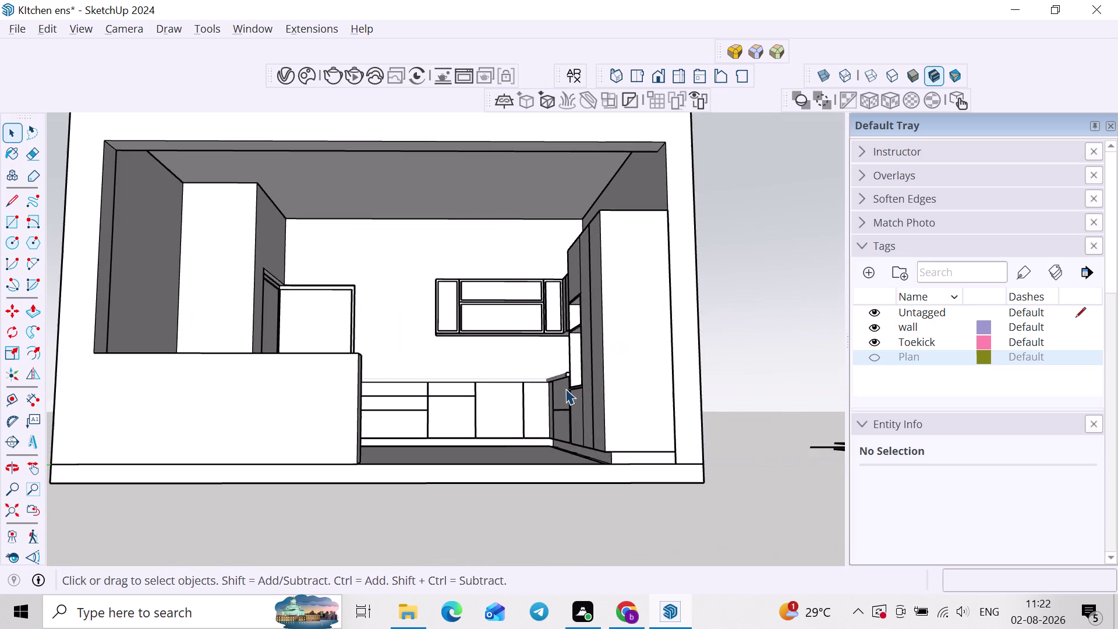
scroll(up, 3)
scroll(down, 3)
middle_drag(632, 382, 574, 436)
scroll(up, 3)
double_click(560, 533)
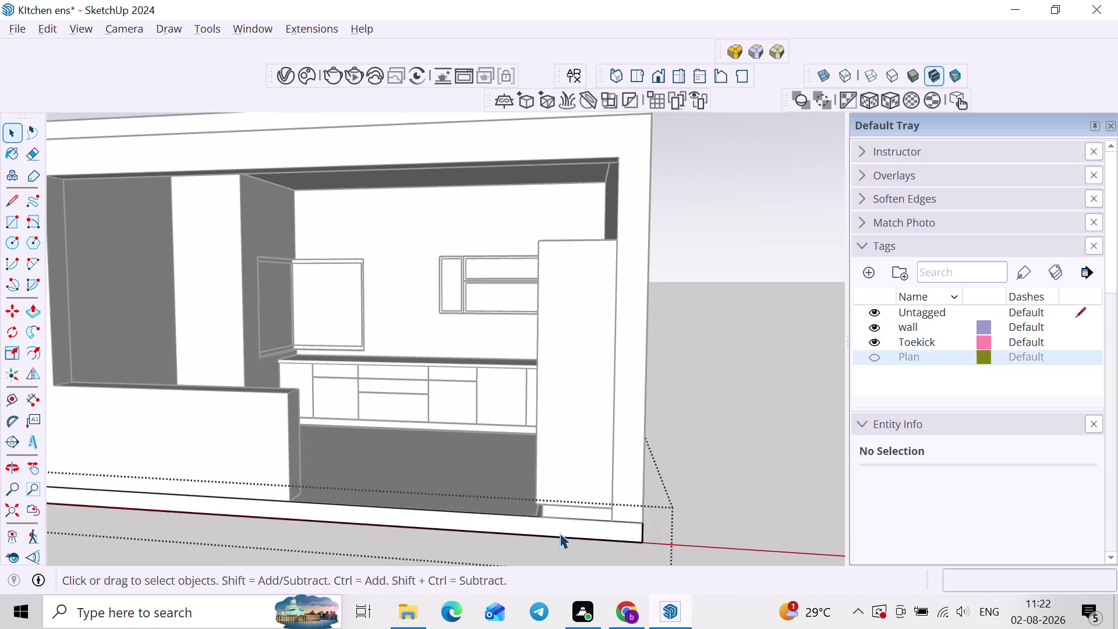
middle_drag(561, 532, 595, 438)
Push/Pull the floor slab's front edge out 4' ahead of the counter.
key(p)
click(597, 434)
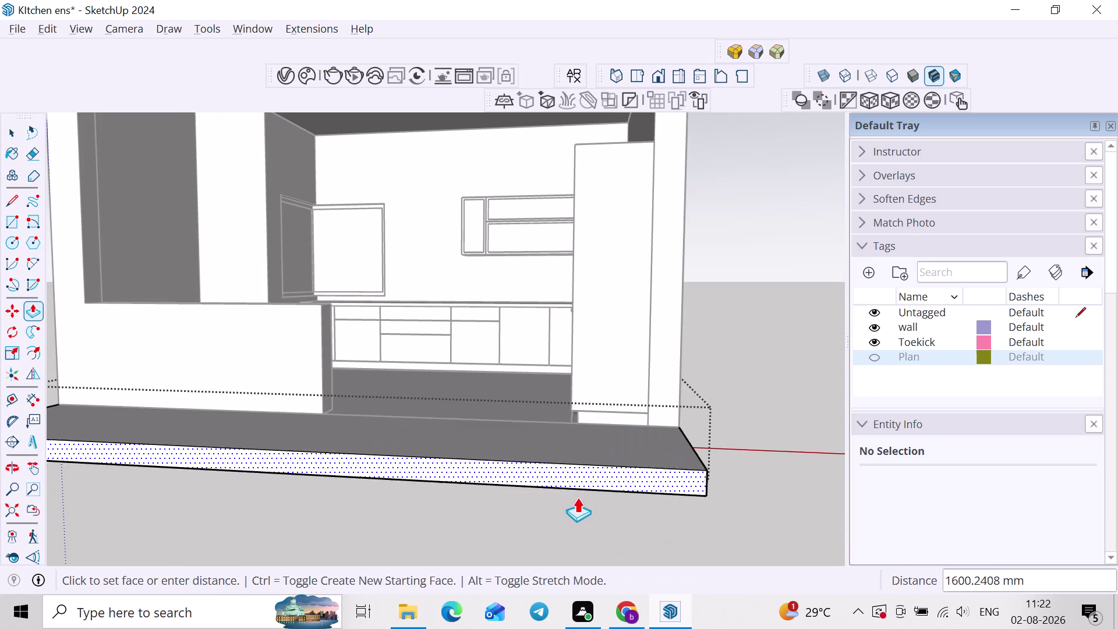
scroll(down, 3)
middle_drag(604, 491, 493, 563)
middle_drag(492, 563, 553, 428)
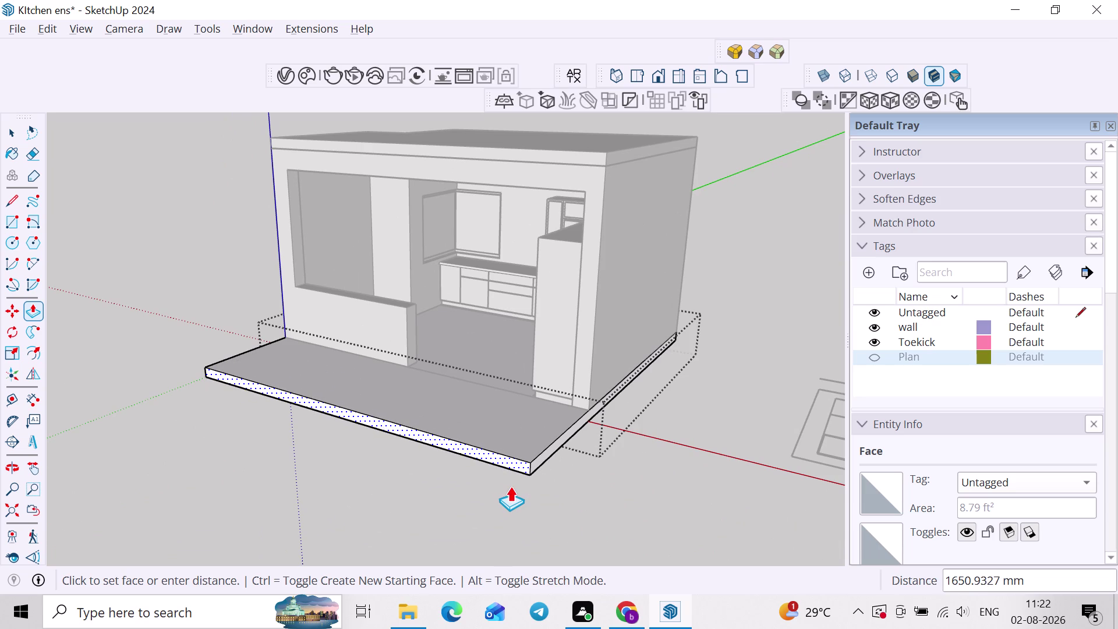
text(4)
text(')
key(Return)
middle_drag(510, 487, 553, 527)
key(space)
scroll(down, 3)
scroll(up, 3)
click(664, 435)
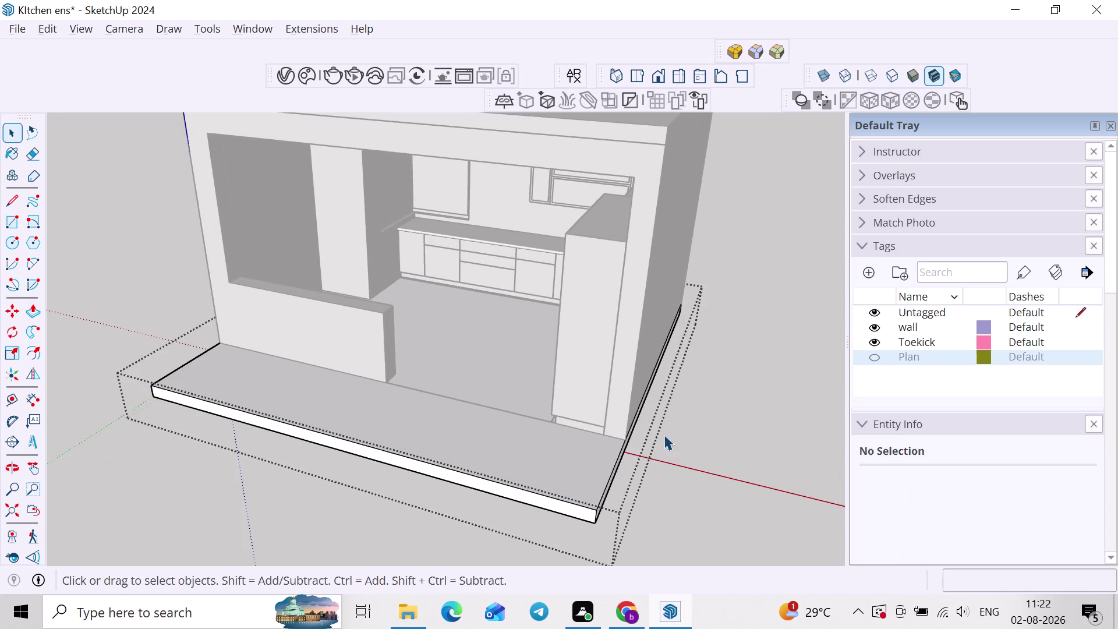
scroll(up, 3)
scroll(down, 3)
middle_drag(403, 416, 494, 430)
scroll(up, 3)
middle_drag(364, 417, 478, 405)
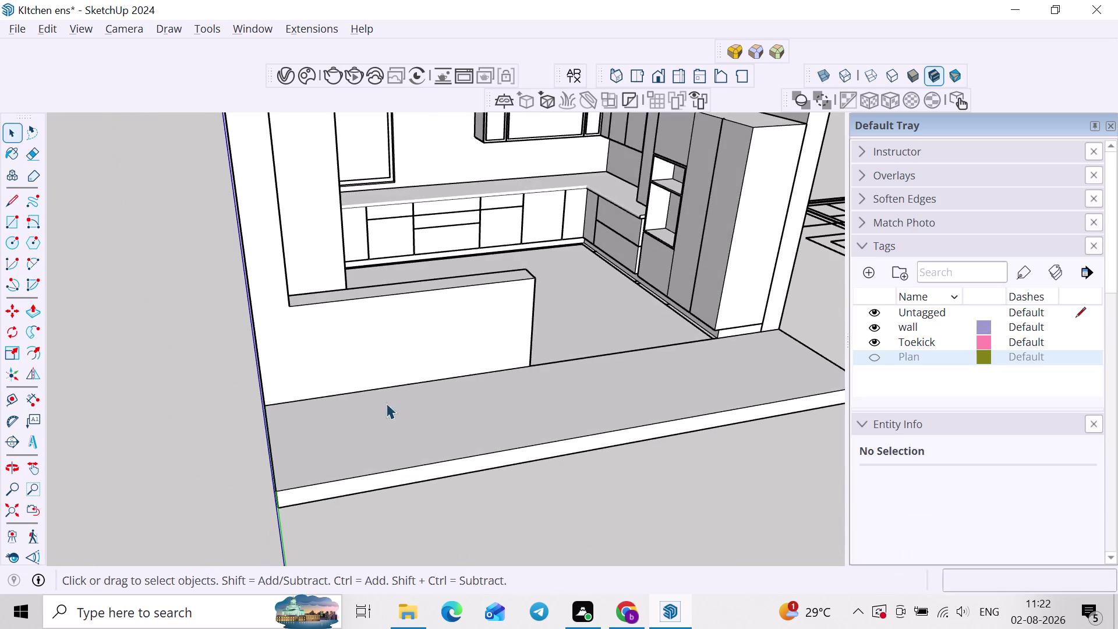
double_click(336, 394)
Copy the front wall's left vertical edge 9" across to mark a narrow strip.
scroll(down, 3)
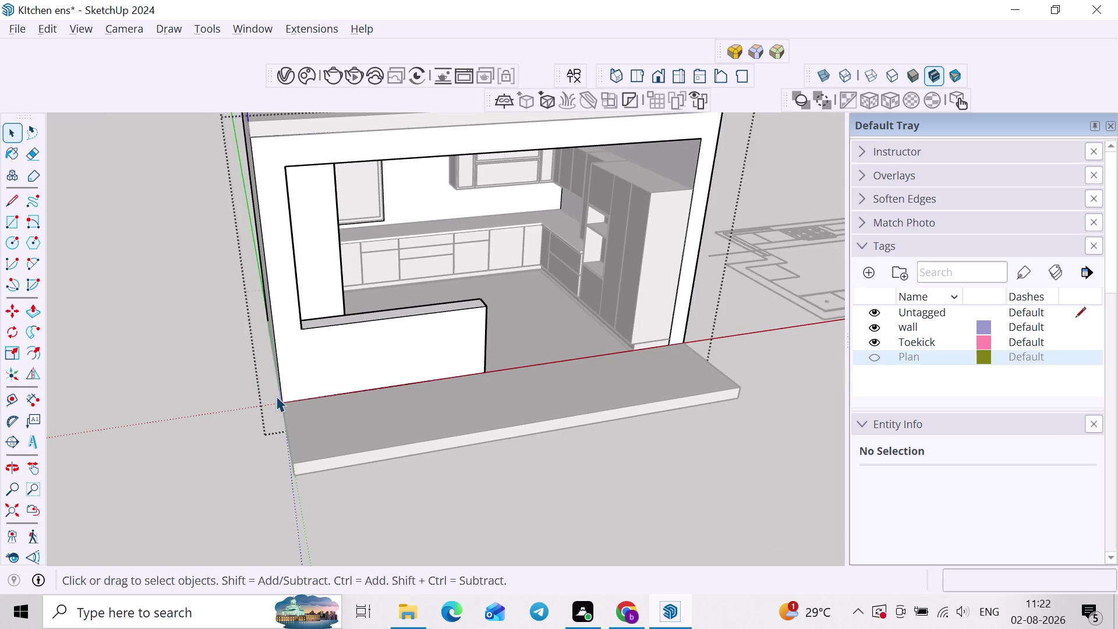
click(282, 394)
key(m)
click(292, 408)
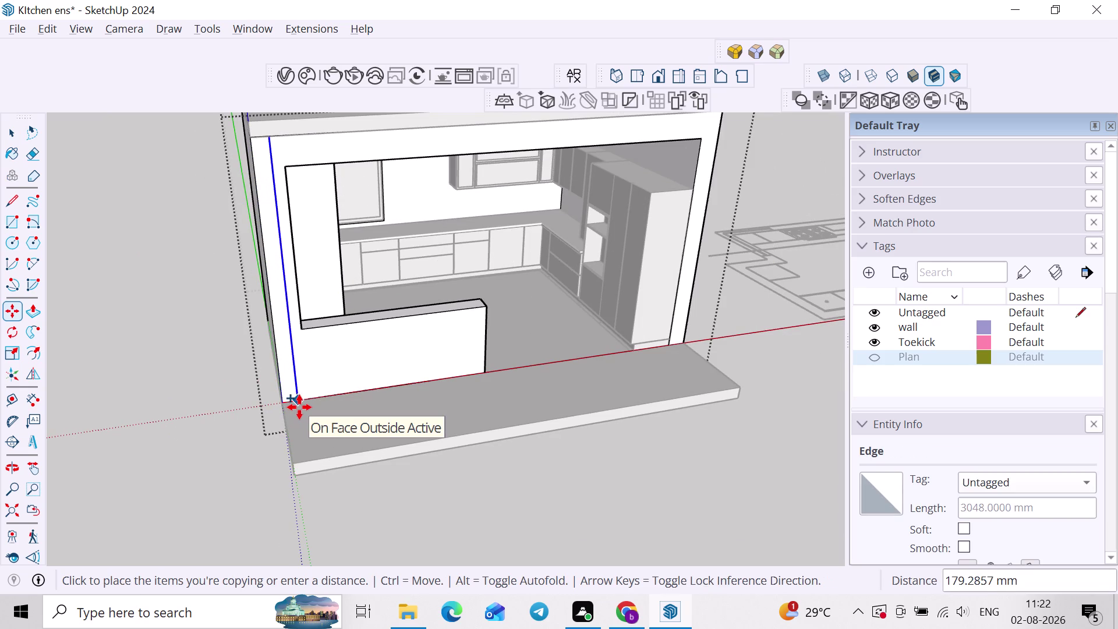
text(9")
key(Return)
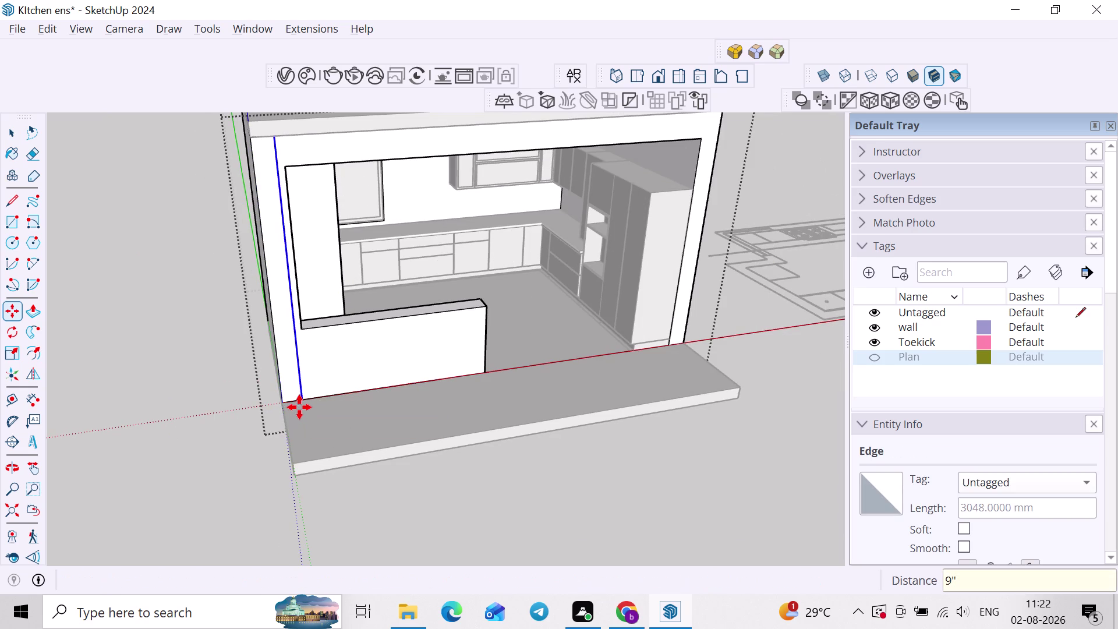
Push/Pull the 9-inch strip outward about 1219.2 mm to form the left side wall.
key(space)
click(300, 407)
click(292, 393)
key(p)
click(291, 392)
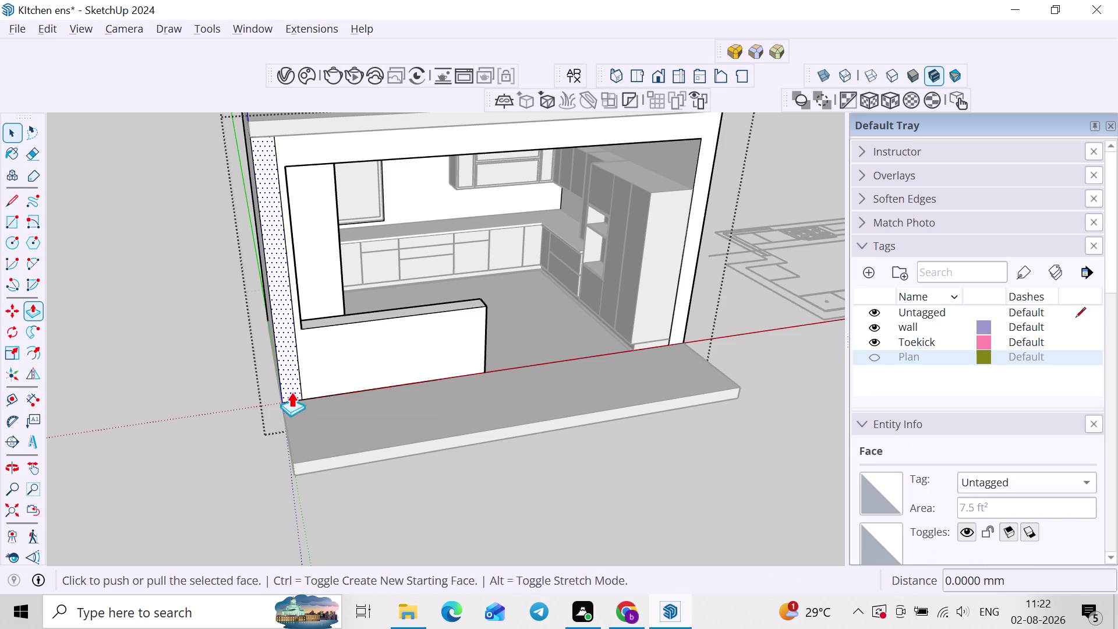
click(348, 456)
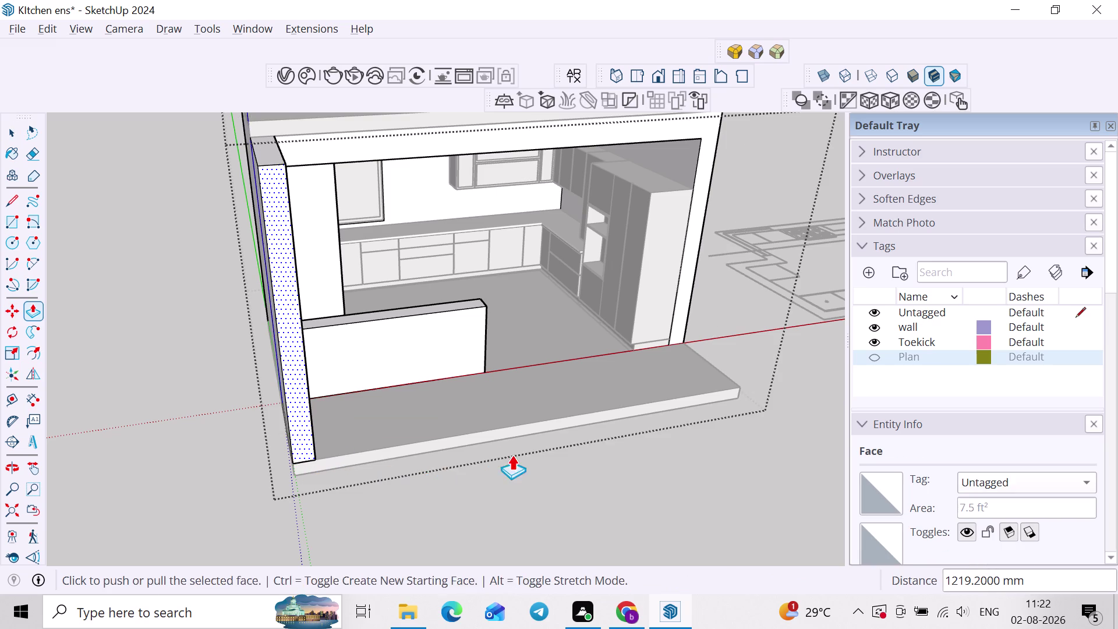
middle_drag(512, 455, 400, 454)
key(space)
click(643, 373)
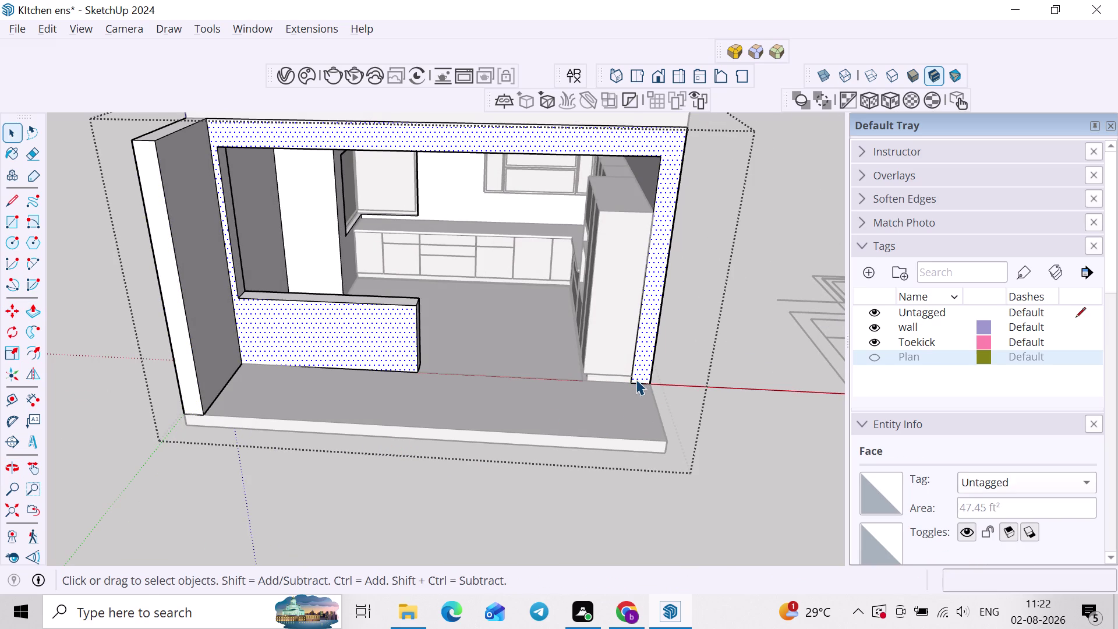
scroll(down, 3)
middle_drag(640, 378, 621, 430)
middle_drag(579, 432, 454, 362)
scroll(up, 3)
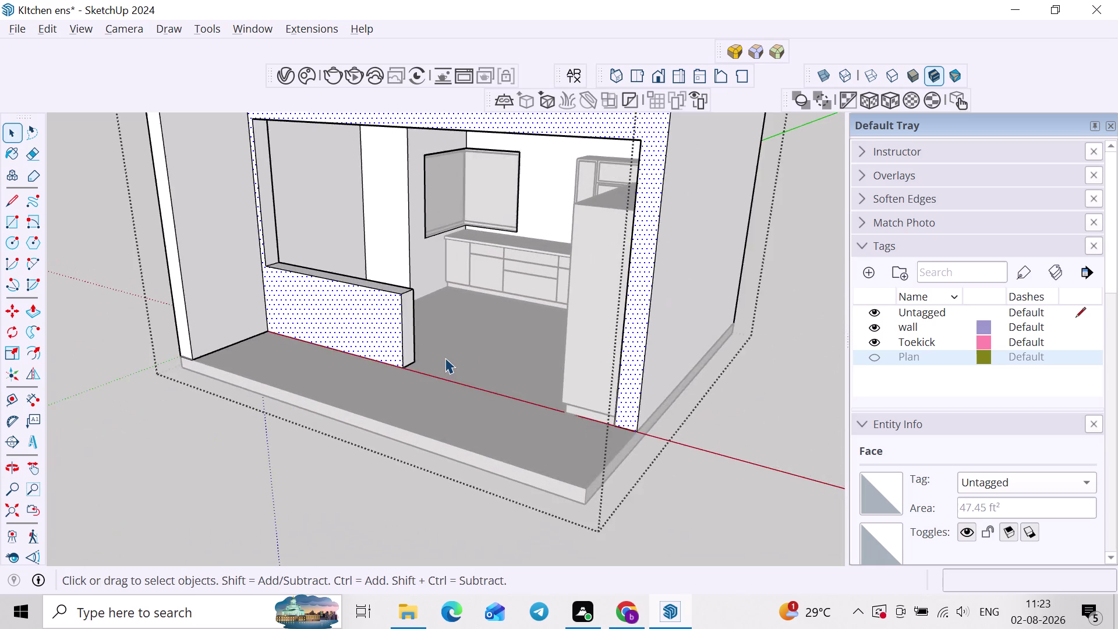
scroll(down, 3)
middle_drag(447, 373, 498, 378)
key(space)
scroll(up, 3)
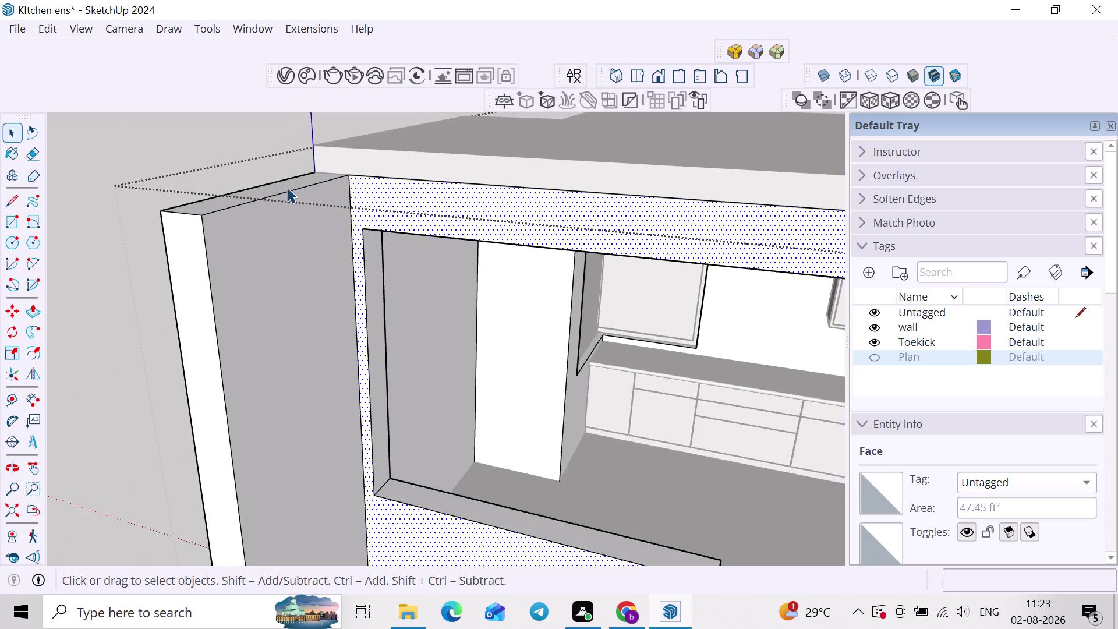
Push/Pull the roof slab's front face forward about 1219 mm over the front floor.
double_click(347, 165)
double_click(354, 164)
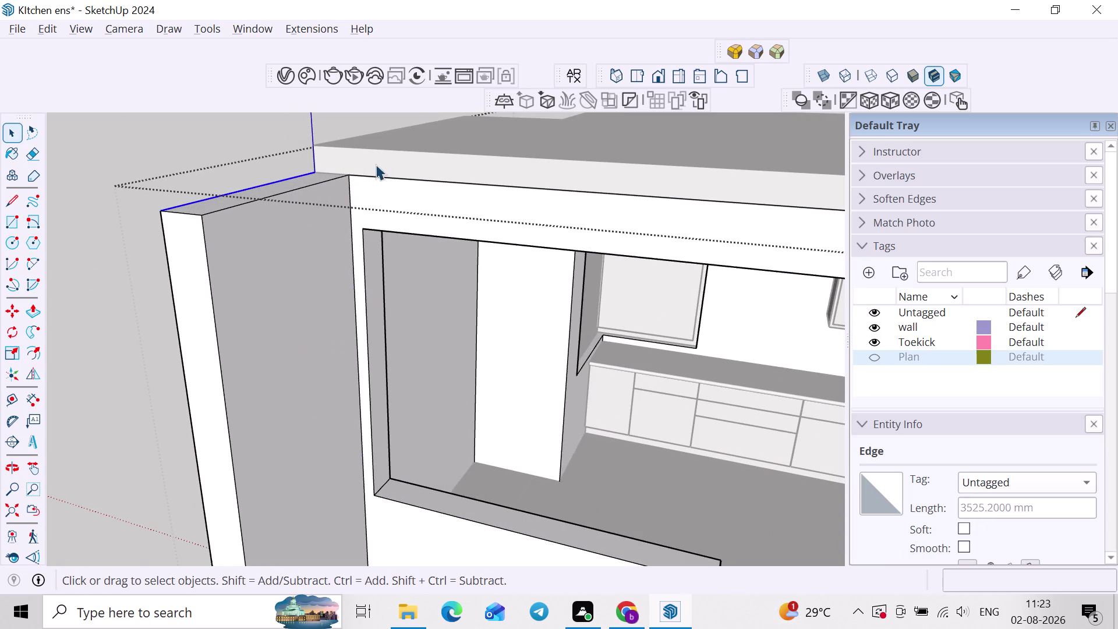
click(381, 164)
click(390, 164)
scroll(down, 3)
double_click(432, 169)
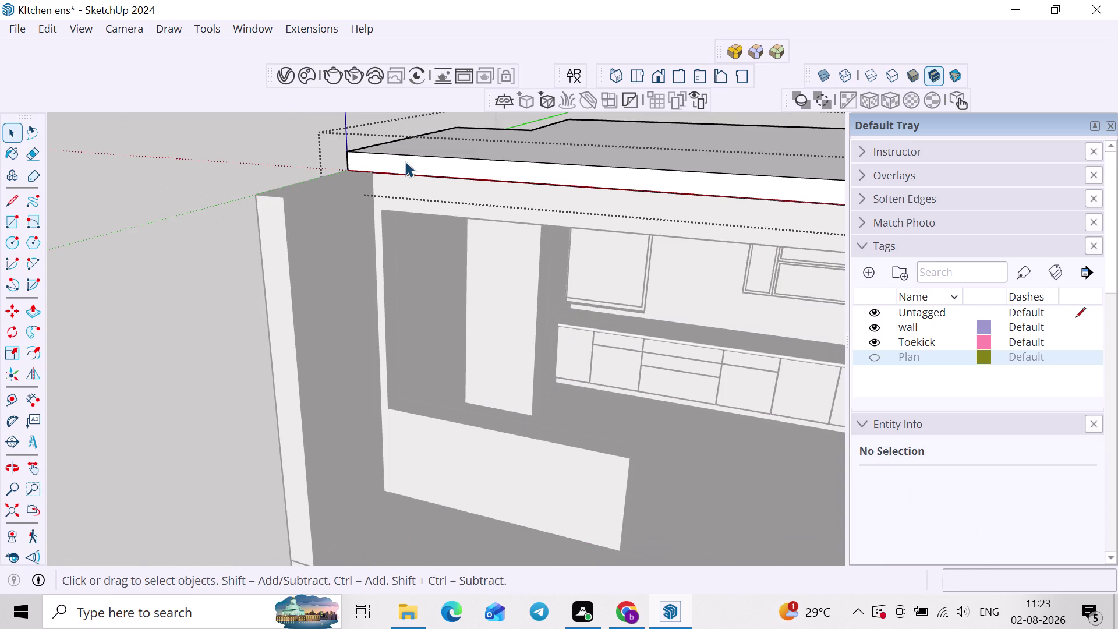
key(p)
click(405, 161)
click(274, 234)
scroll(down, 3)
key(space)
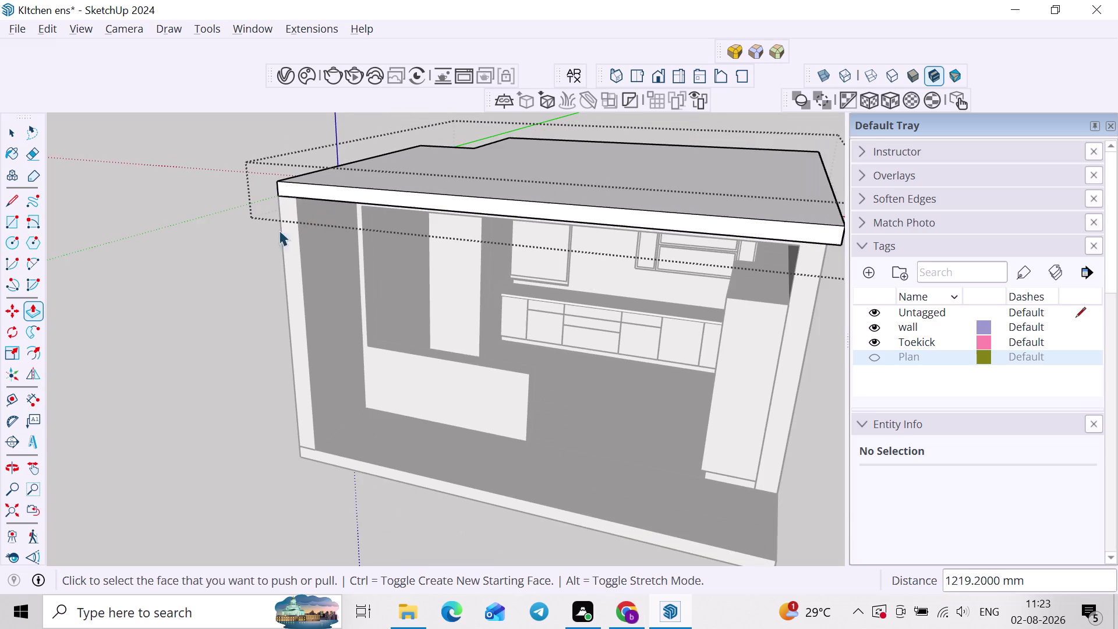
click(259, 215)
scroll(down, 3)
middle_drag(435, 304, 481, 250)
click(745, 397)
scroll(up, 3)
middle_drag(648, 354, 641, 441)
middle_drag(646, 439, 587, 429)
scroll(up, 3)
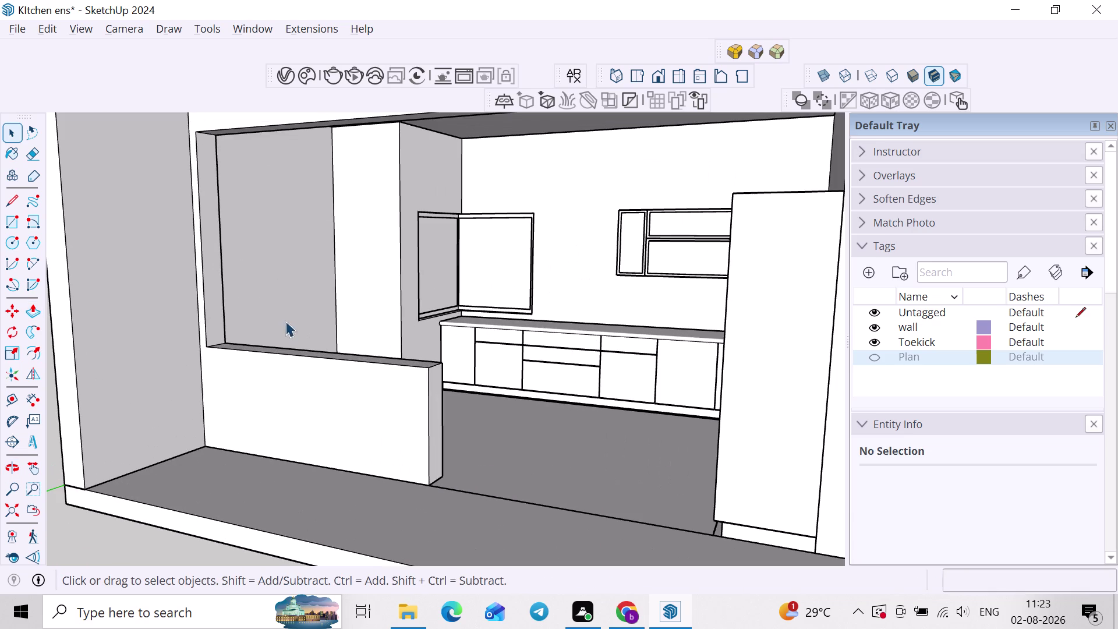
Pull the opening's left jamb face out 2" (50.8 mm) inside the wall group.
double_click(215, 323)
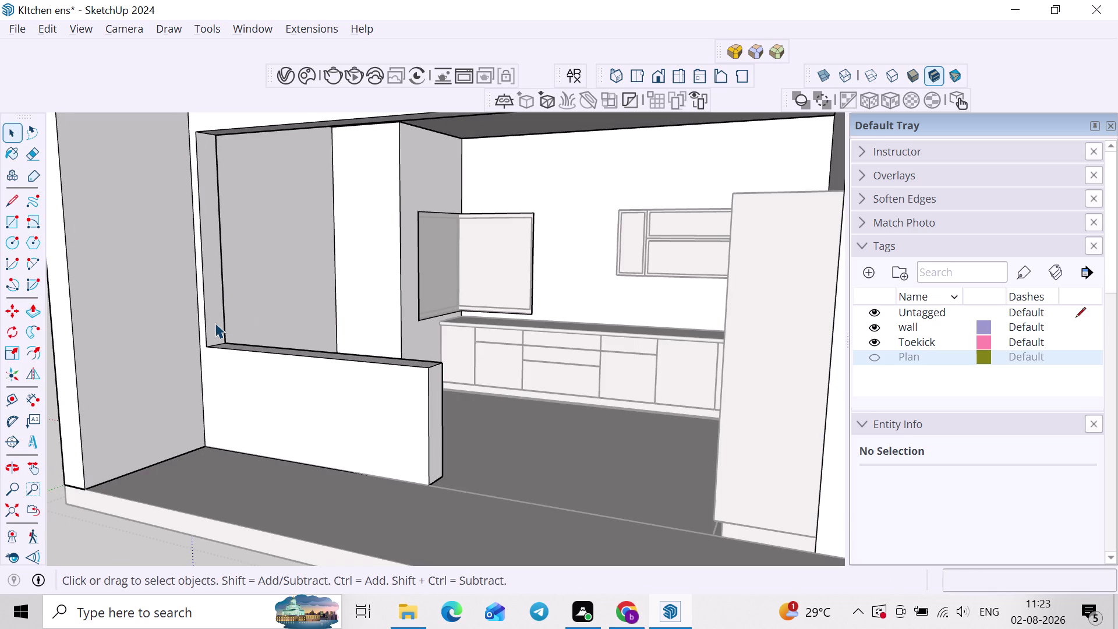
key(p)
click(215, 322)
key(2)
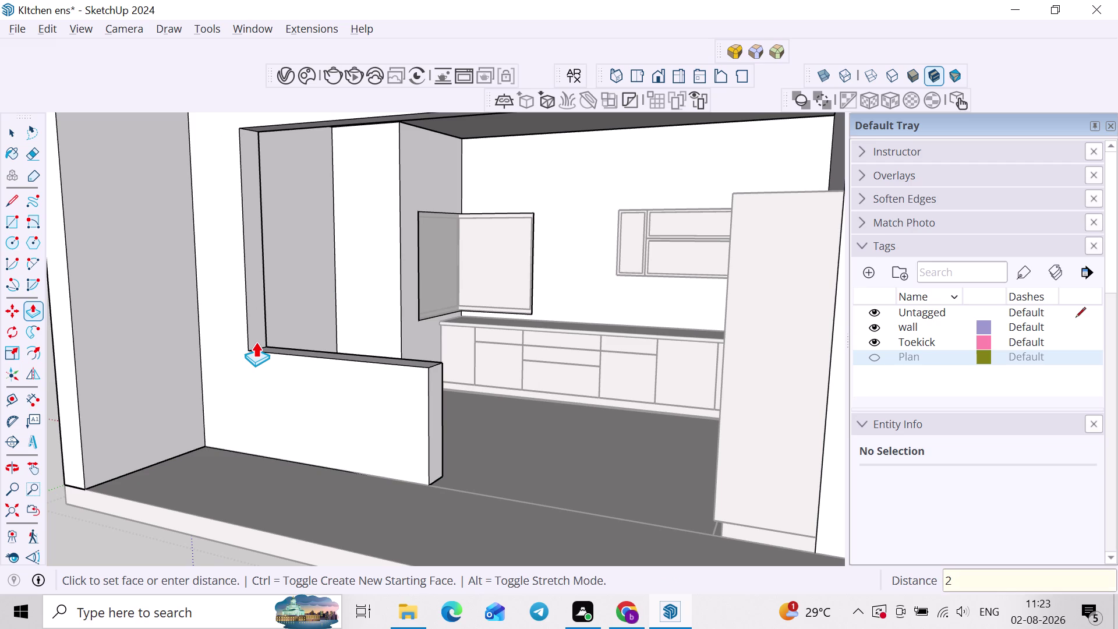
key(shift+quotedbl)
key(Return)
scroll(down, 3)
middle_drag(283, 345, 346, 346)
scroll(up, 3)
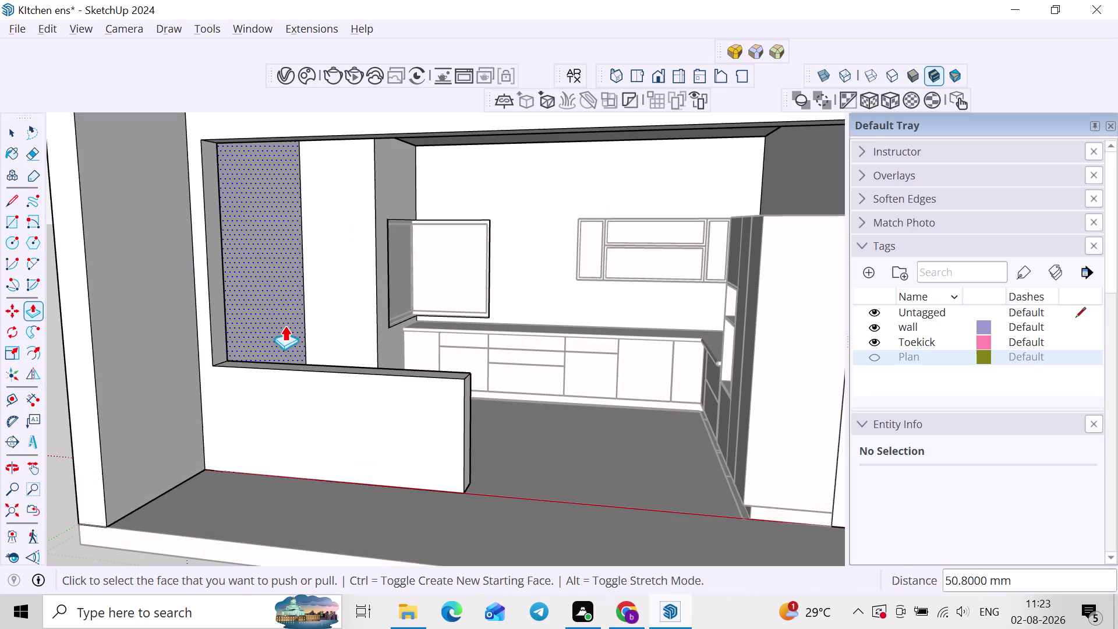
Repeat the 2" jamb pull with double-clicks, undoing one extra pull.
double_click(224, 335)
scroll(down, 3)
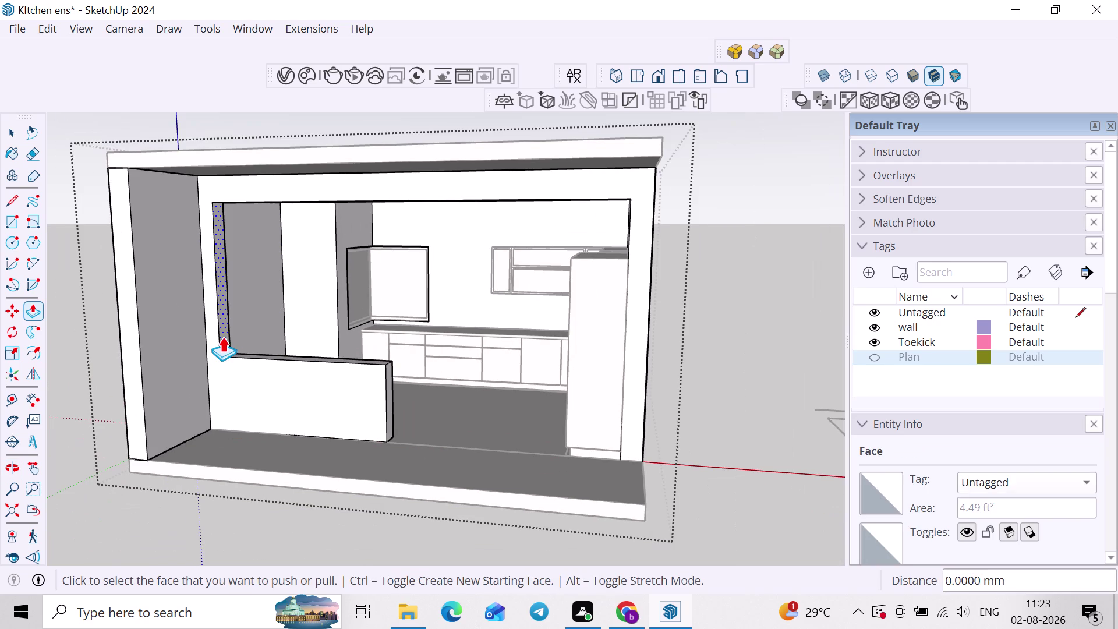
double_click(222, 337)
scroll(down, 3)
double_click(222, 337)
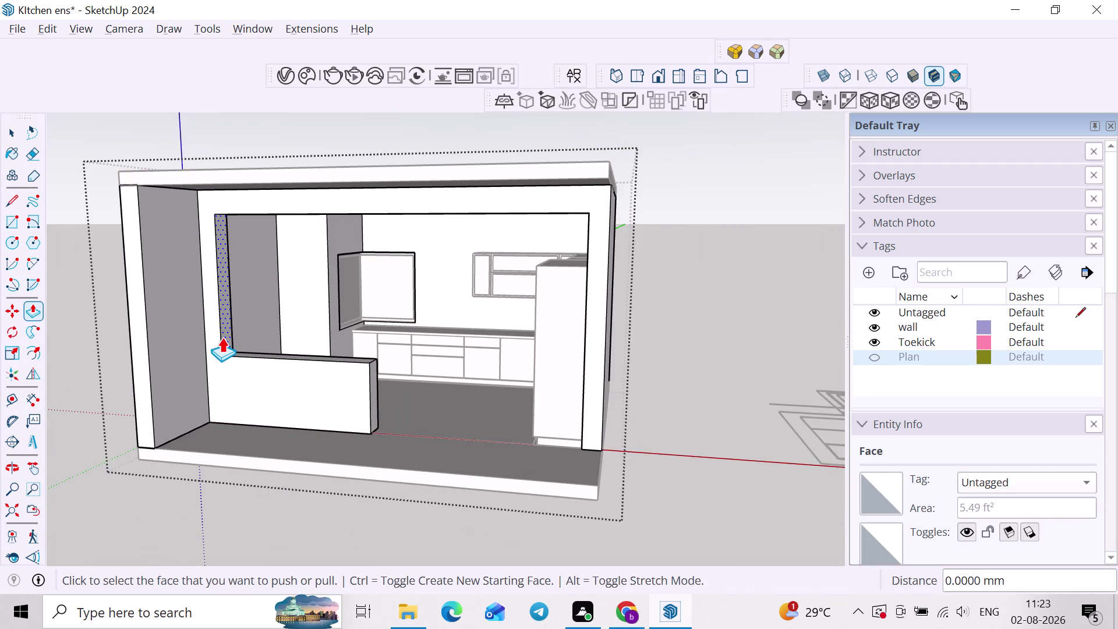
key(ctrl+z)
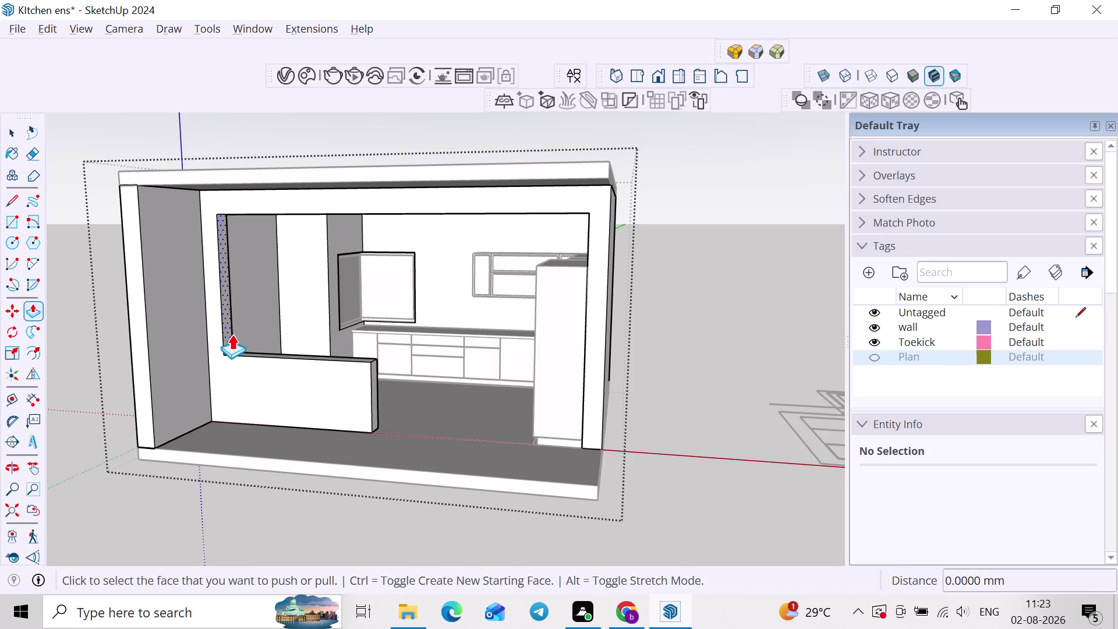
click(232, 334)
key(Escape)
scroll(up, 3)
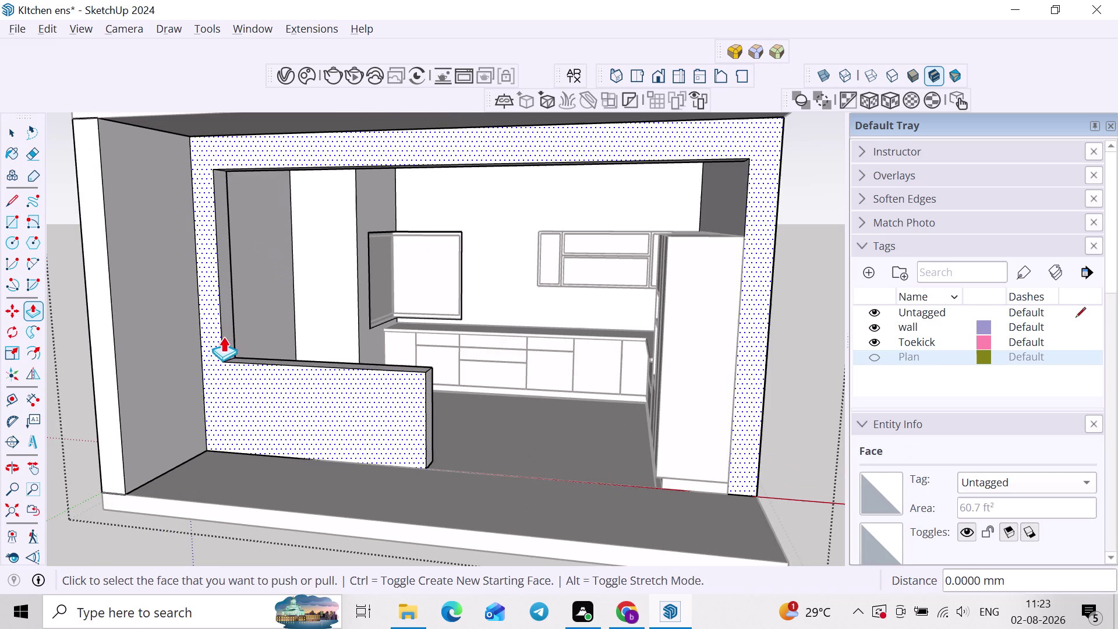
double_click(229, 337)
scroll(down, 3)
key(space)
click(522, 331)
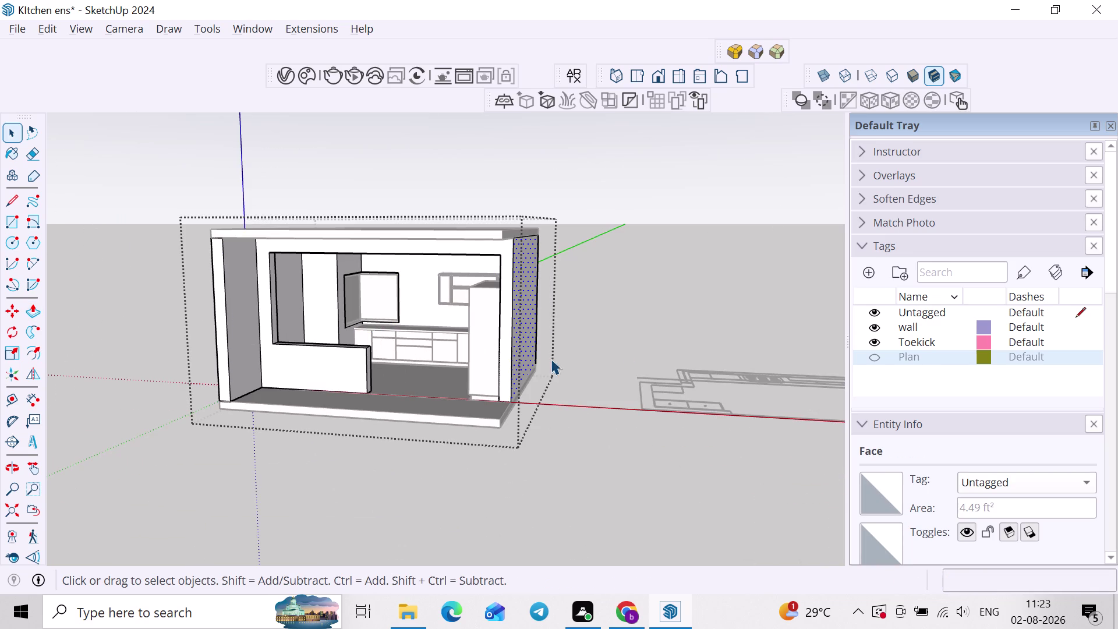
Select the whole wall group and draw a rectangle on the right side wall.
click(668, 361)
scroll(up, 3)
middle_drag(546, 262, 519, 338)
scroll(up, 3)
scroll(down, 3)
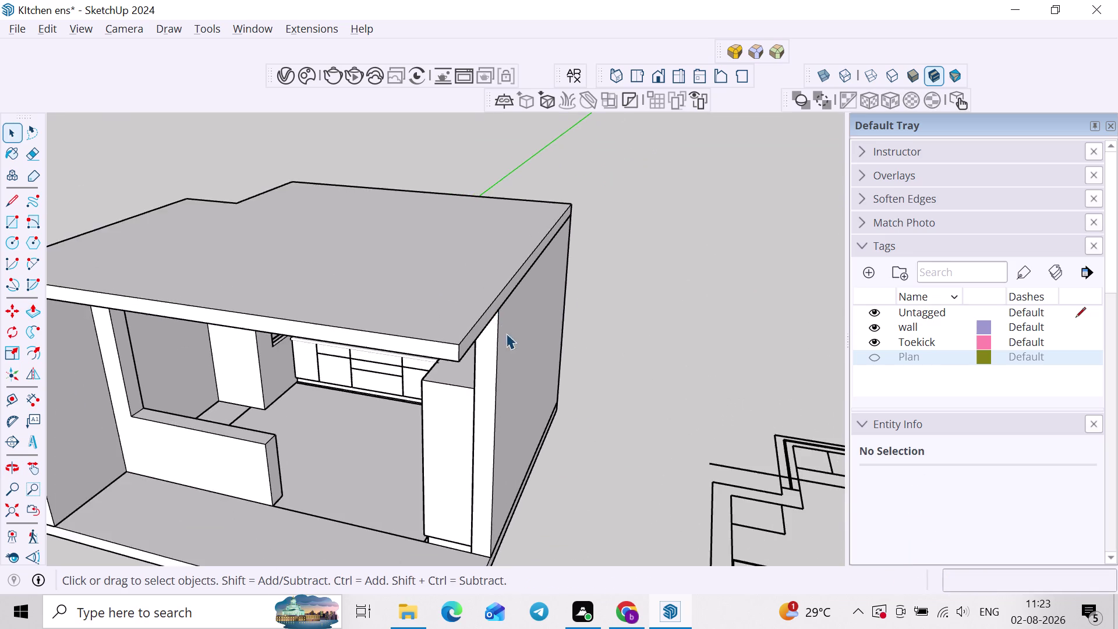
middle_drag(506, 333, 580, 314)
scroll(down, 3)
middle_drag(578, 340, 604, 272)
scroll(up, 3)
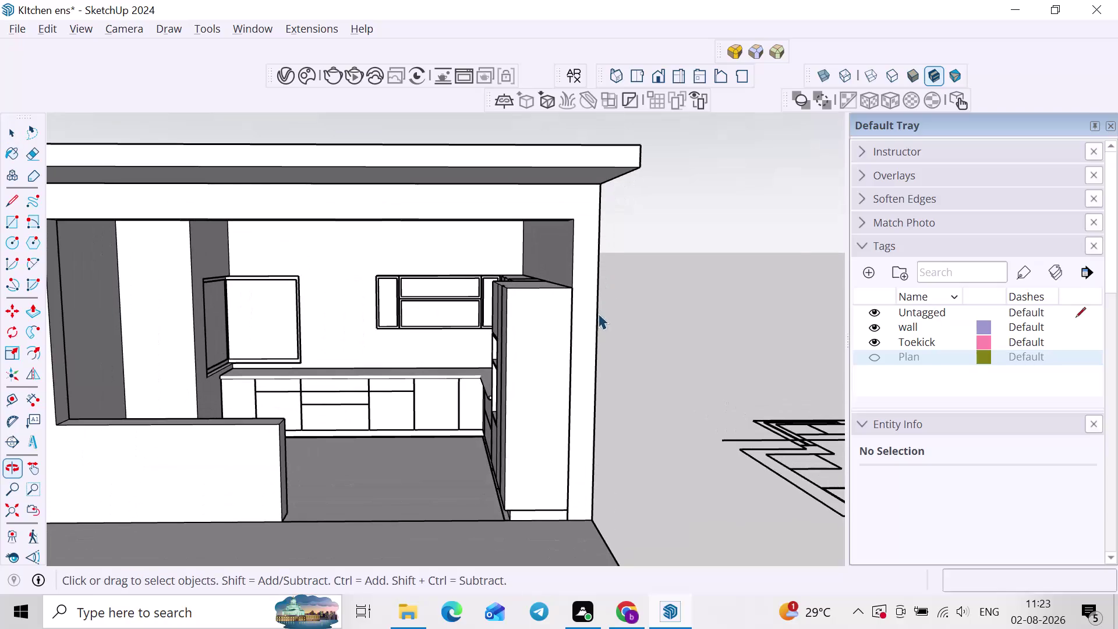
scroll(down, 3)
scroll(up, 3)
middle_drag(588, 322, 581, 285)
scroll(down, 3)
middle_drag(582, 277, 621, 272)
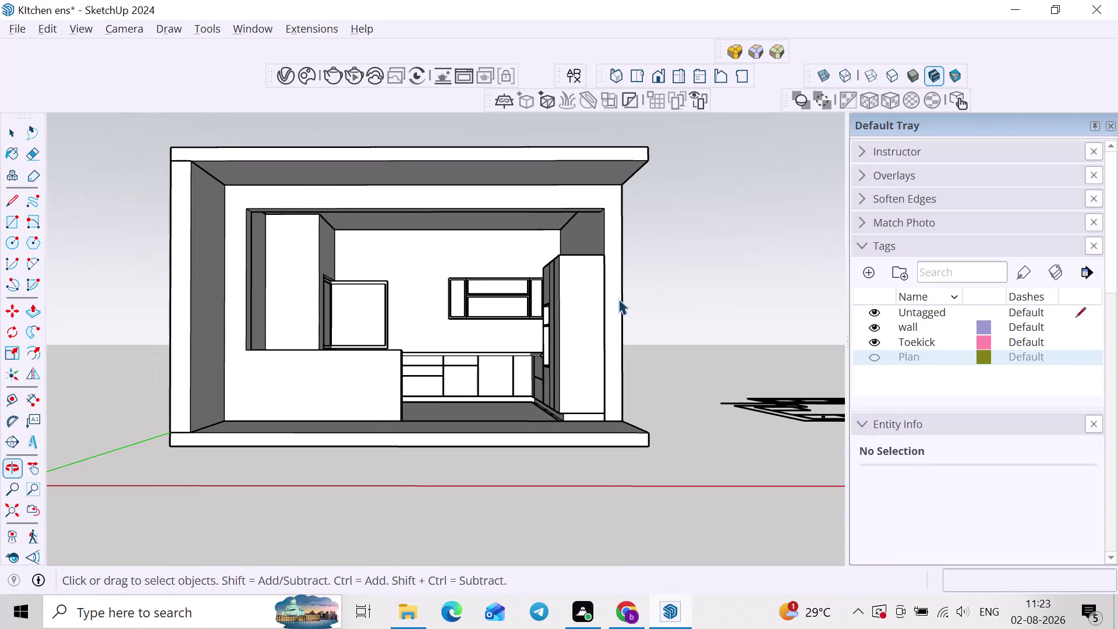
middle_drag(621, 325, 451, 345)
scroll(up, 3)
click(597, 356)
middle_drag(597, 356, 557, 378)
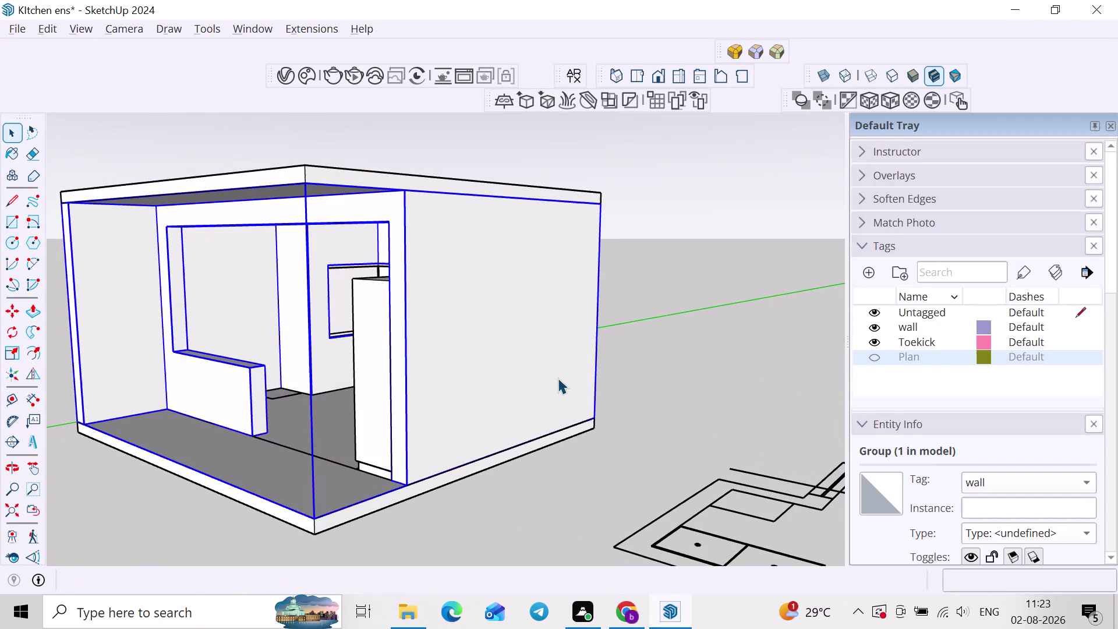
key(r)
click(405, 193)
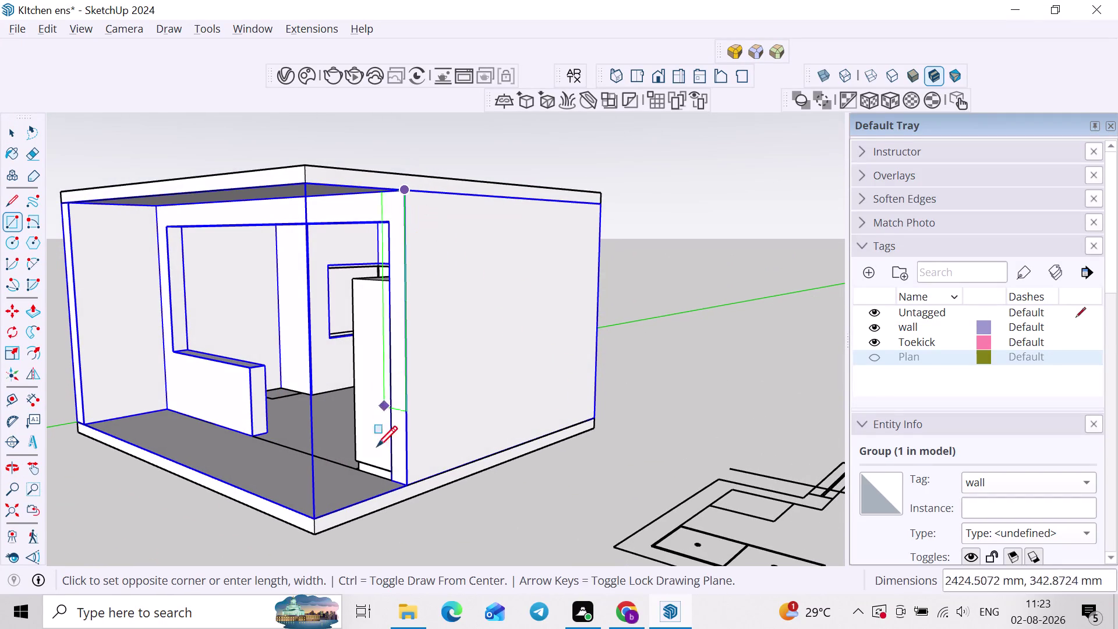
click(314, 517)
middle_drag(314, 517, 560, 511)
key(space)
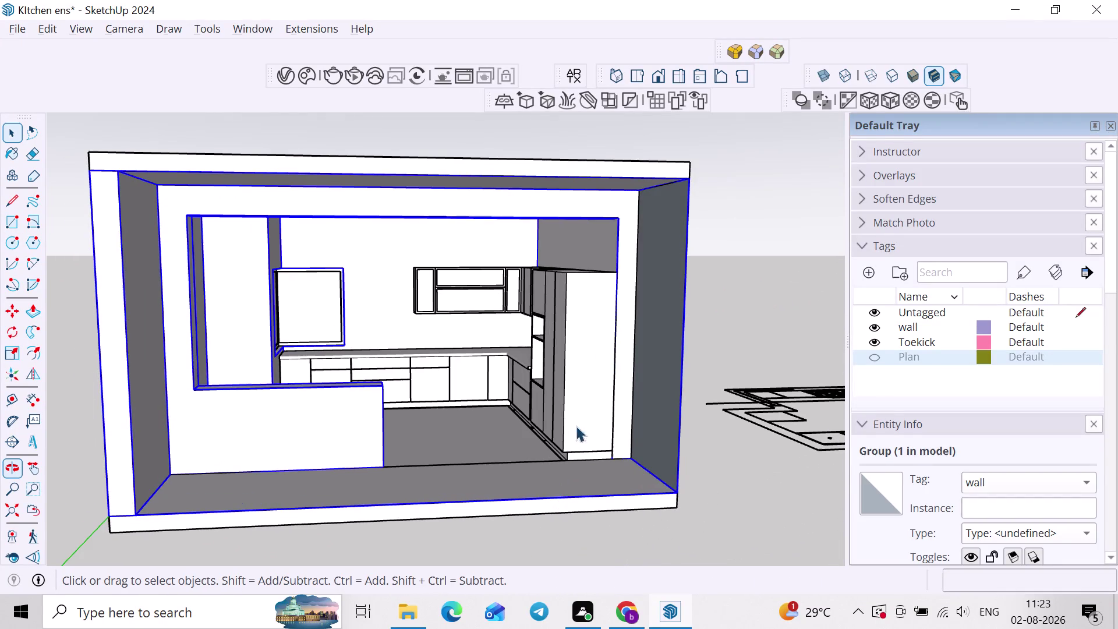
Run Intersect Faces > With Model on the wall group's faces, then inspect the walls.
double_click(640, 412)
right_click(639, 412)
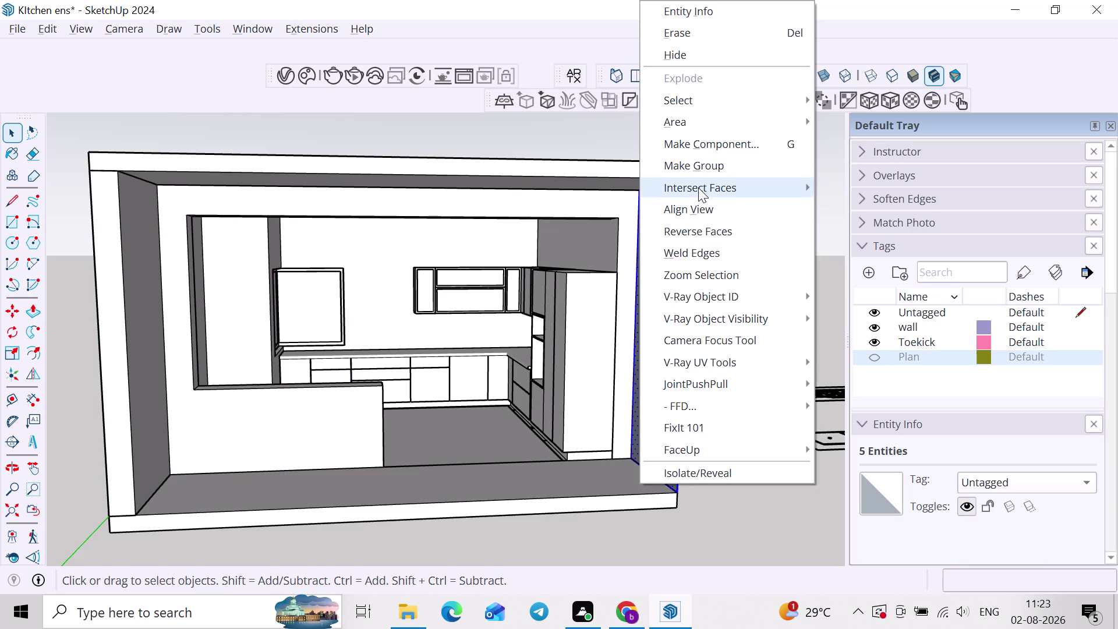
click(691, 232)
click(718, 229)
middle_drag(610, 351, 615, 350)
scroll(up, 3)
scroll(down, 3)
middle_drag(618, 347, 599, 298)
scroll(up, 3)
middle_drag(599, 326, 696, 435)
middle_drag(637, 440, 585, 453)
scroll(up, 3)
middle_drag(528, 468, 631, 427)
middle_drag(558, 470, 445, 528)
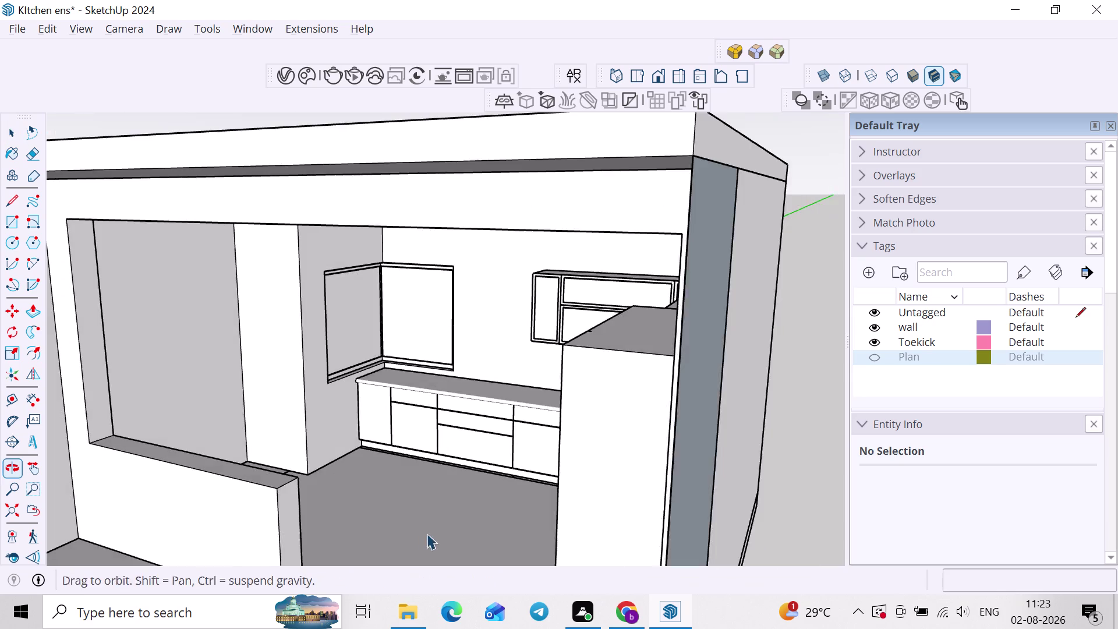
Orbit toward the counter top and drag guides off the counter corner and edge.
middle_drag(445, 529, 432, 533)
middle_drag(384, 528, 466, 482)
scroll(up, 3)
middle_drag(194, 414, 185, 440)
key(r)
scroll(up, 3)
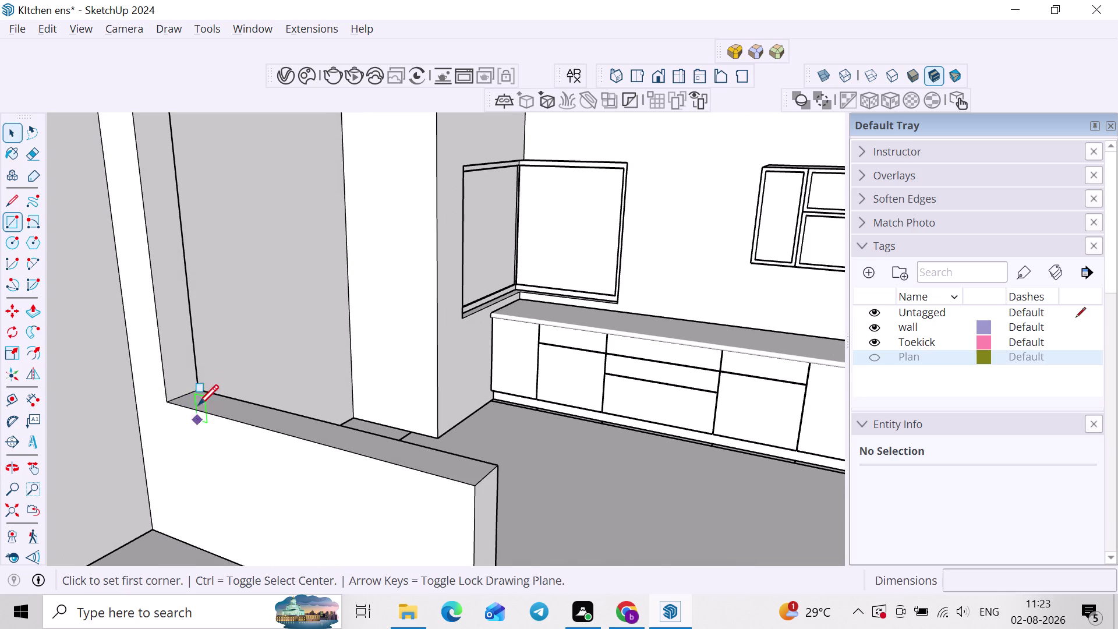
middle_click(196, 388)
middle_drag(207, 393, 202, 404)
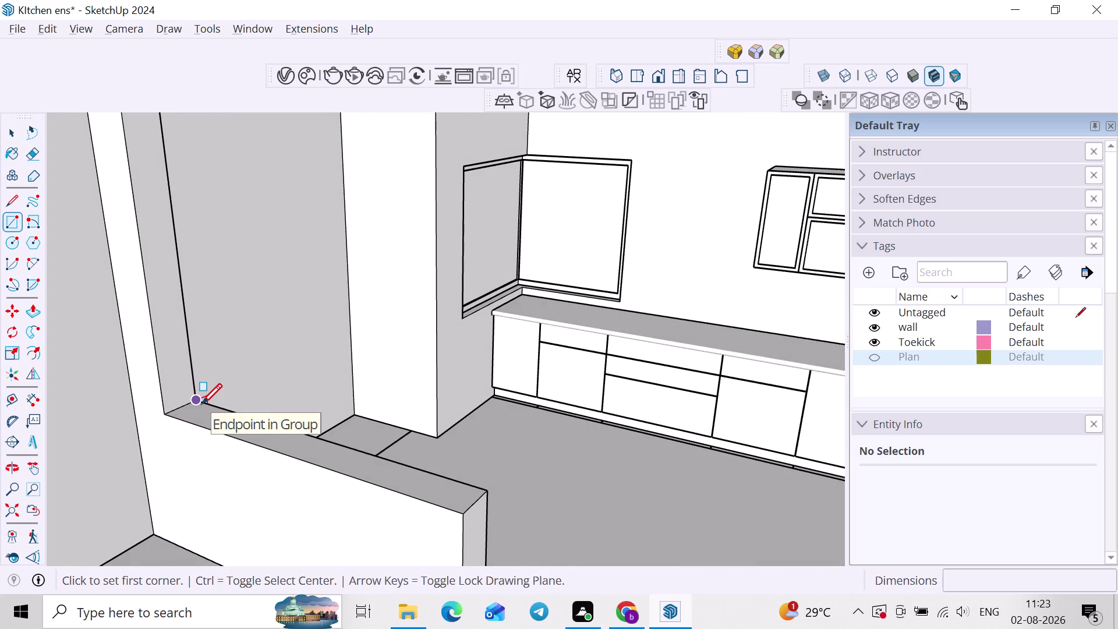
scroll(up, 3)
key(t)
click(216, 441)
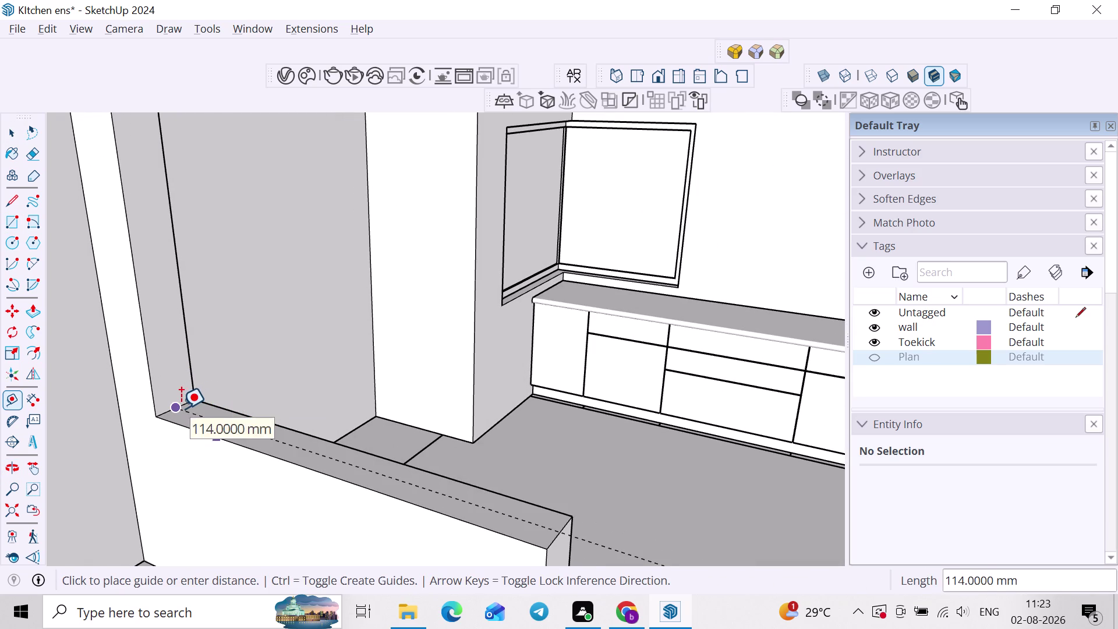
click(181, 408)
click(350, 461)
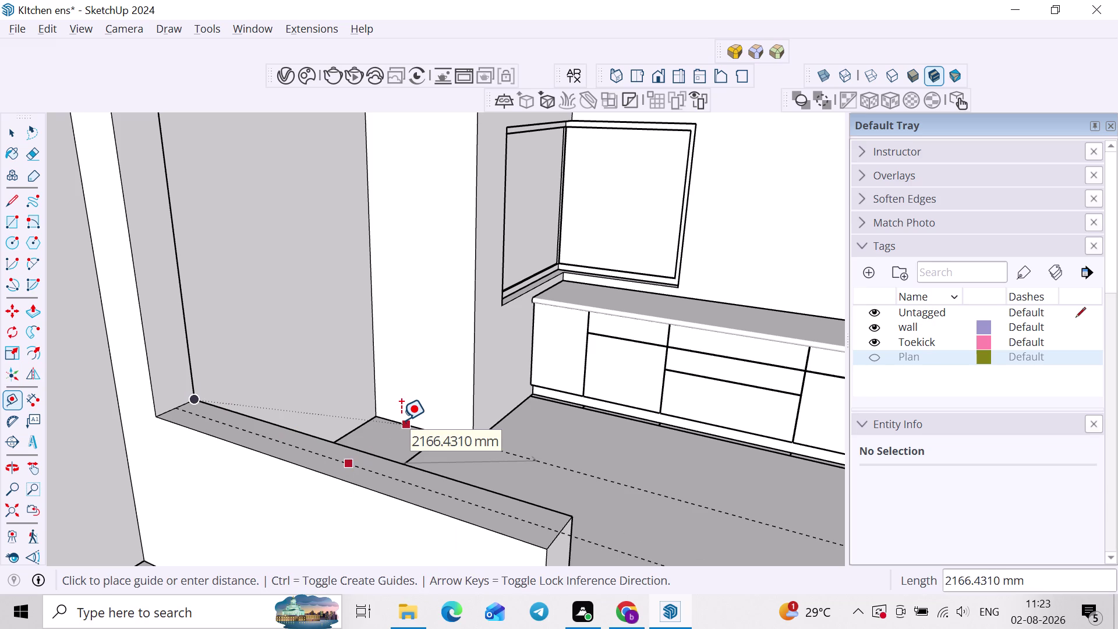
Enter a 3' guide offset, then undo it.
key(Up)
key(Right)
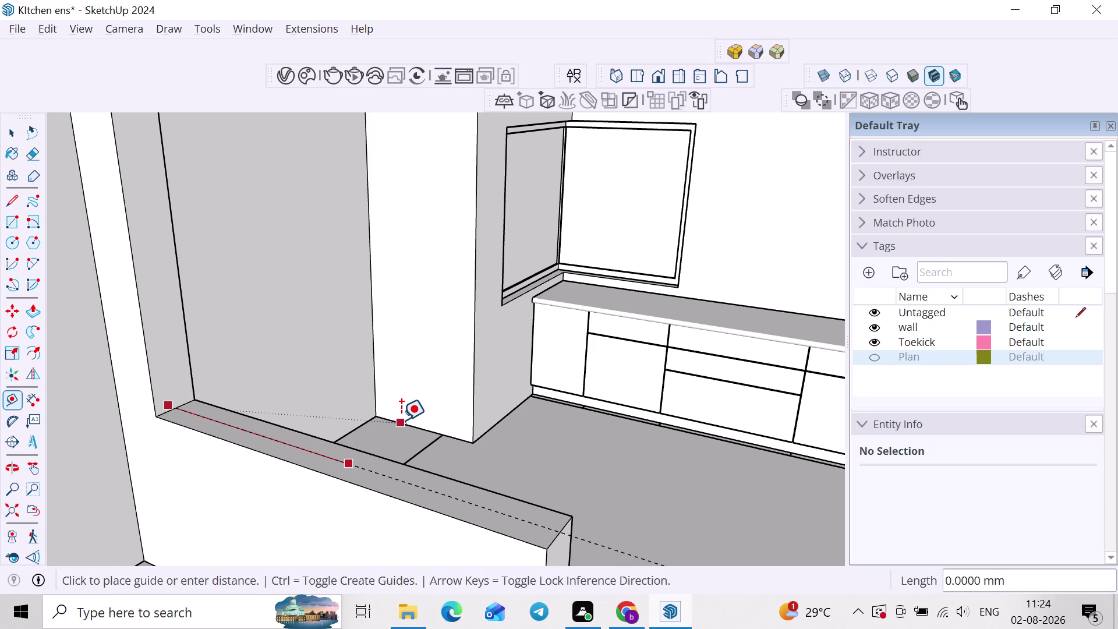
key(Left)
key(3)
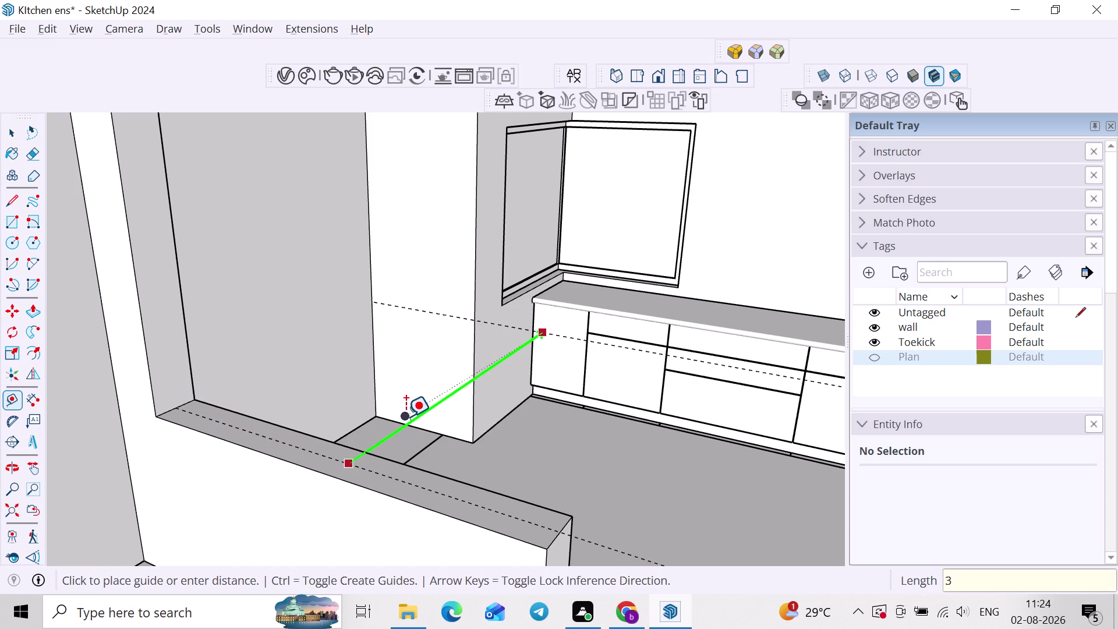
key(apostrophe)
key(Return)
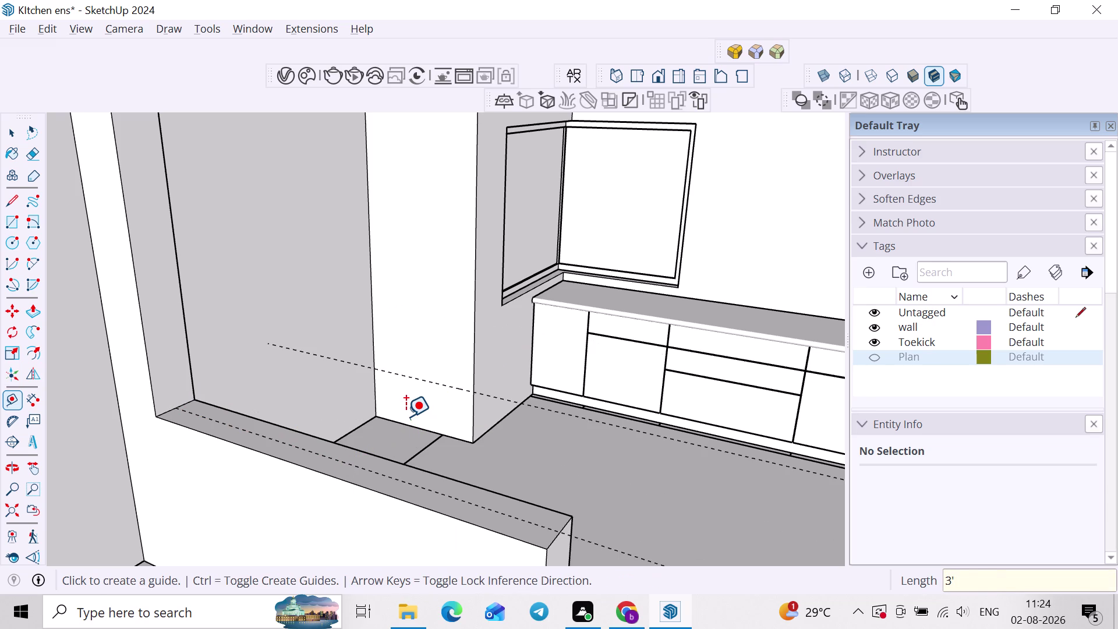
key(ctrl+z)
Try a 2.5' guide offset from the half-wall edge, then undo it.
click(362, 468)
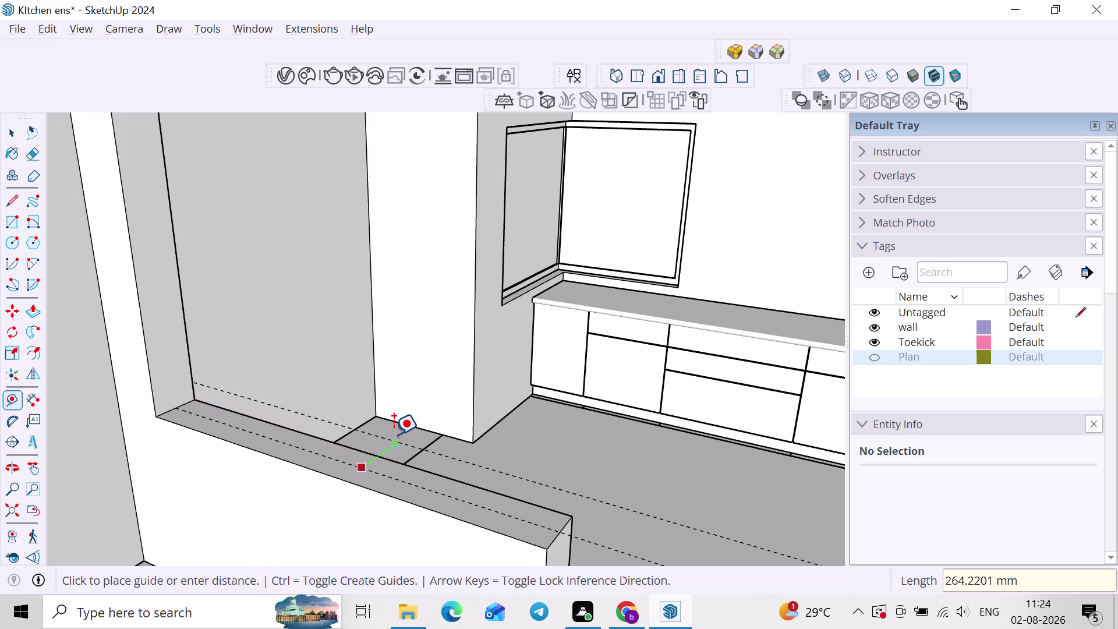
text(2.5)
key(apostrophe)
key(Return)
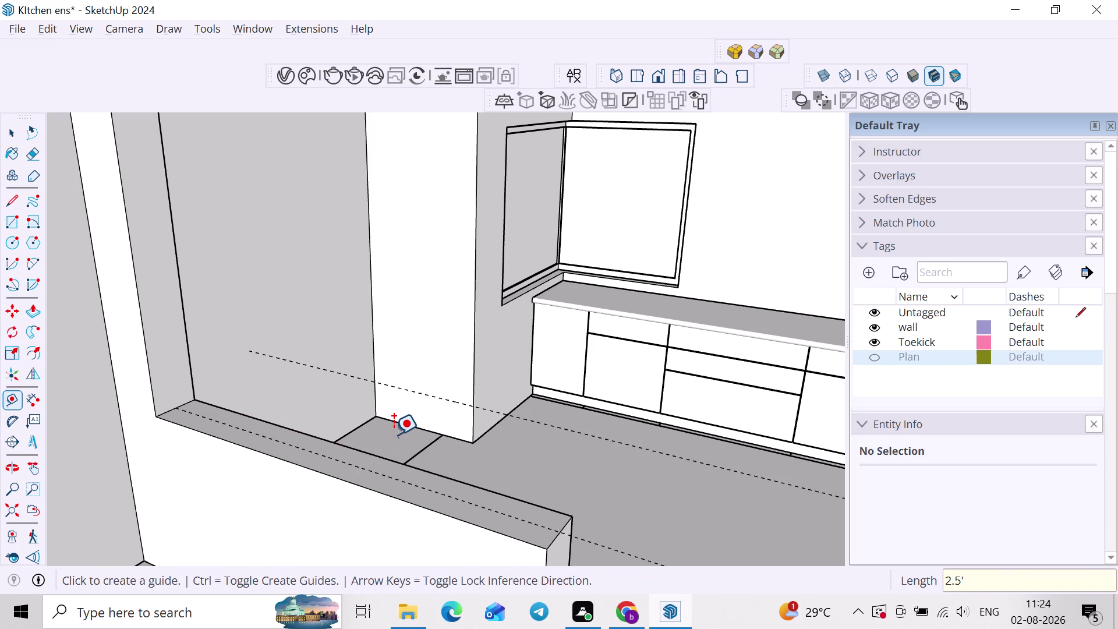
key(ctrl+z)
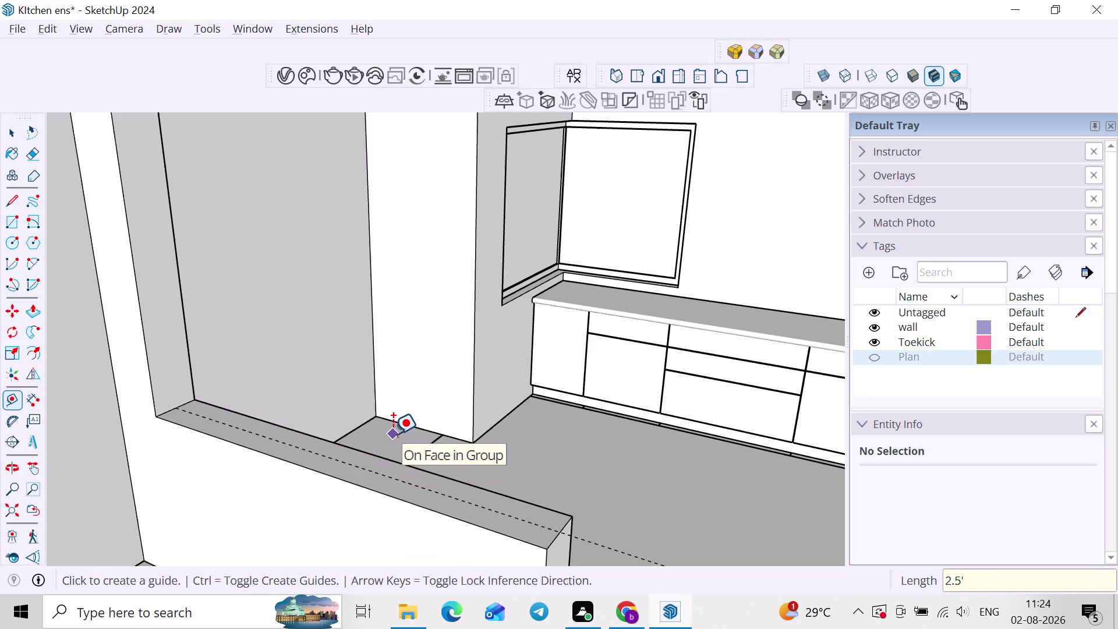
key(t)
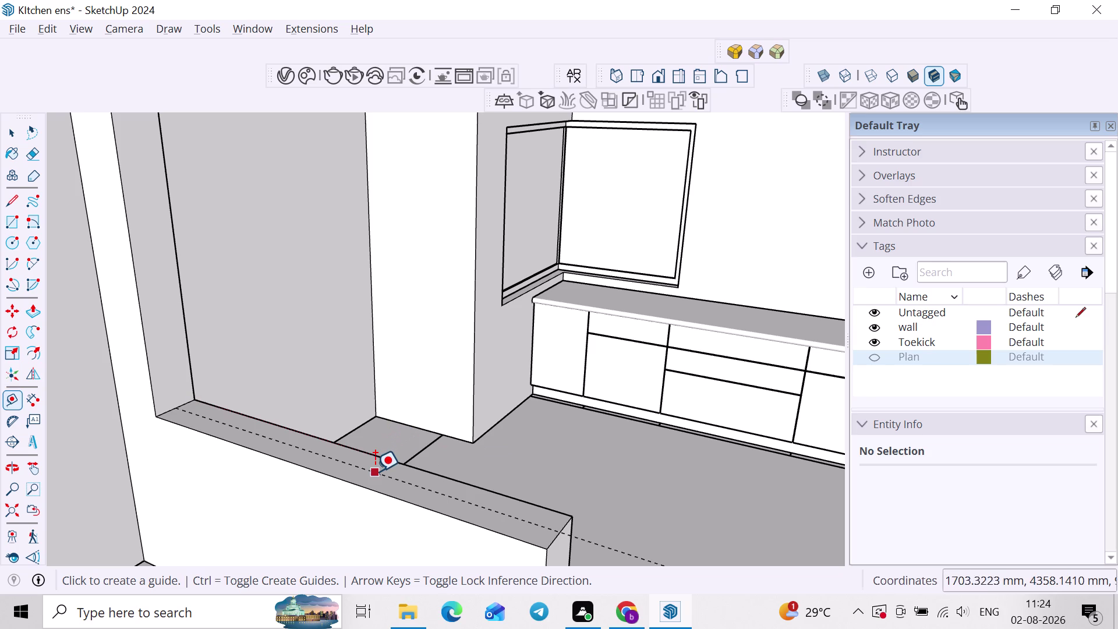
Place two guides offset 1.5' from the half-wall edges.
click(376, 472)
text(1)
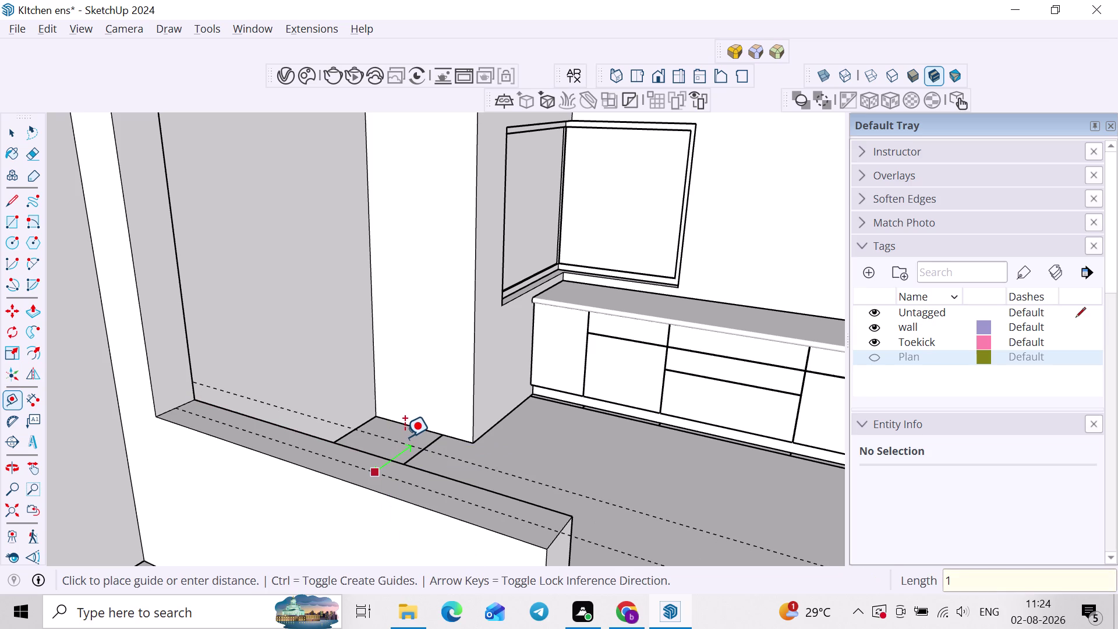
text(.5')
key(Return)
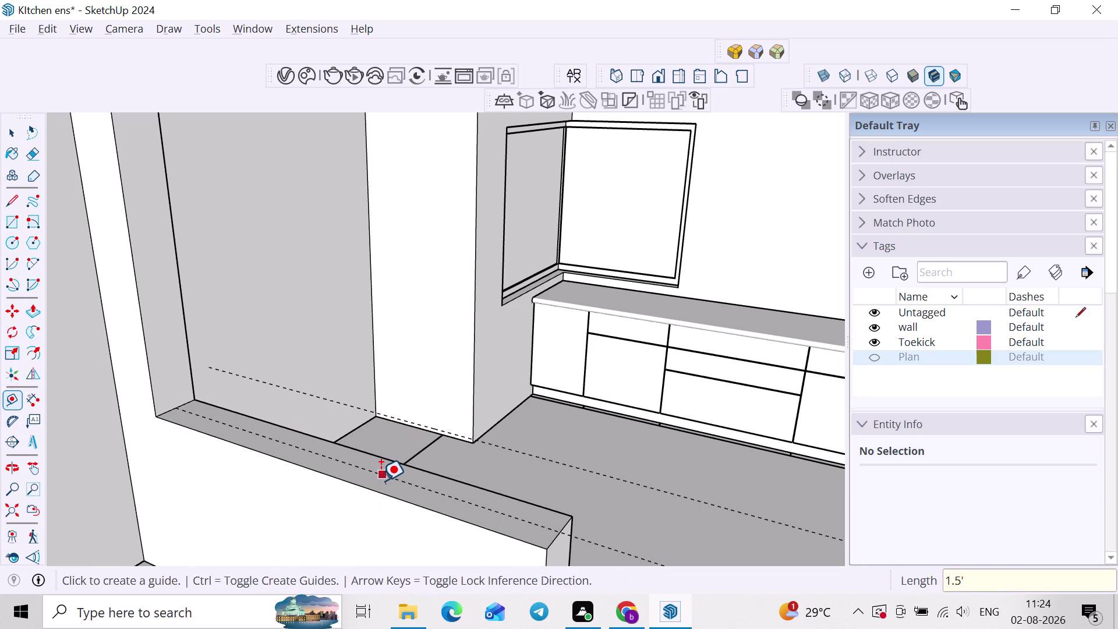
click(381, 480)
text(1.)
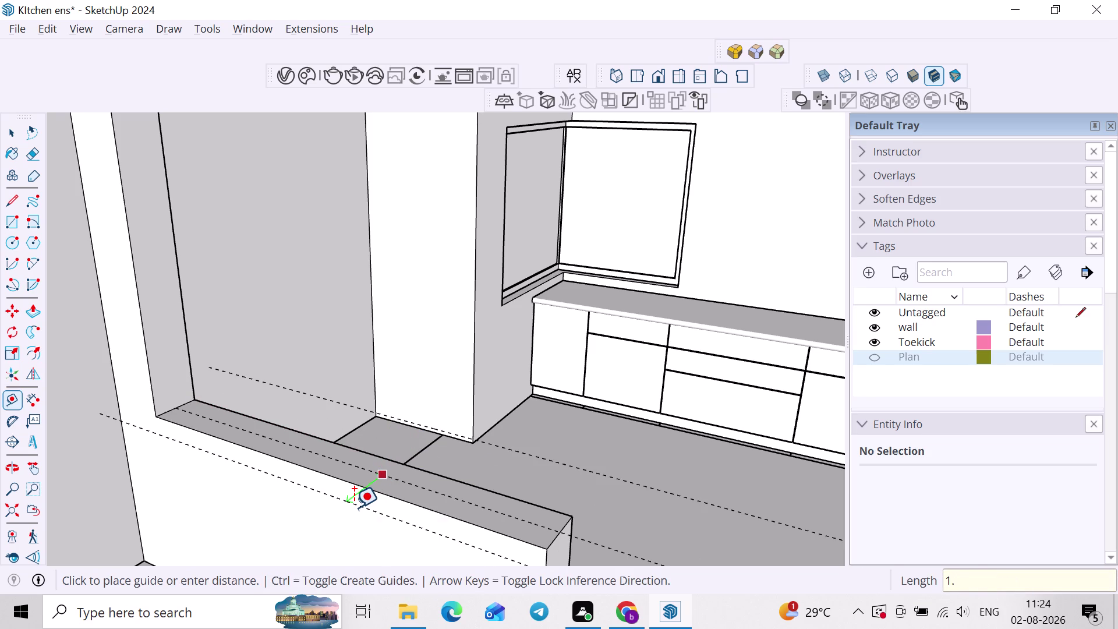
text(5')
key(Return)
key(space)
Drag guides from the half-wall's inner corner to its far end.
scroll(down, 3)
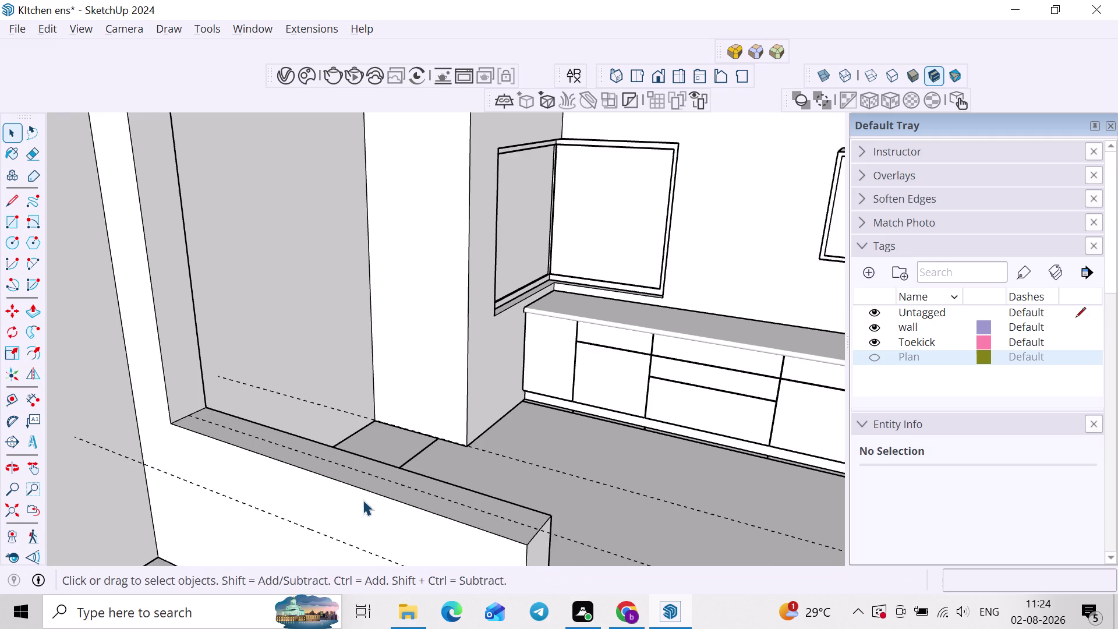
middle_drag(363, 499, 365, 514)
scroll(up, 3)
key(t)
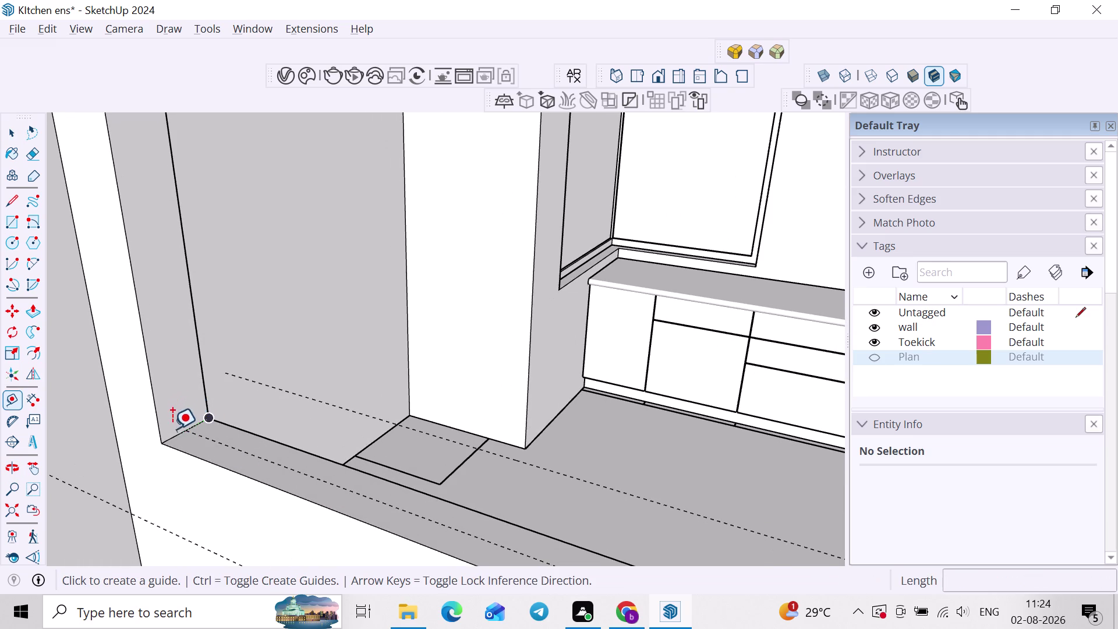
click(172, 432)
scroll(down, 3)
middle_drag(488, 526, 481, 466)
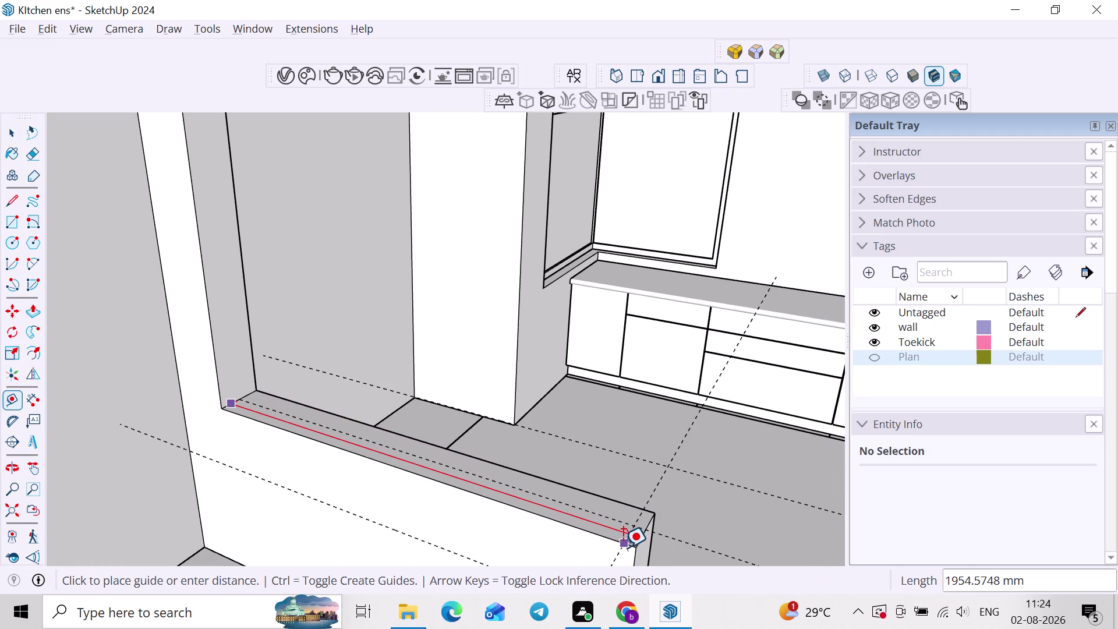
click(629, 545)
key(r)
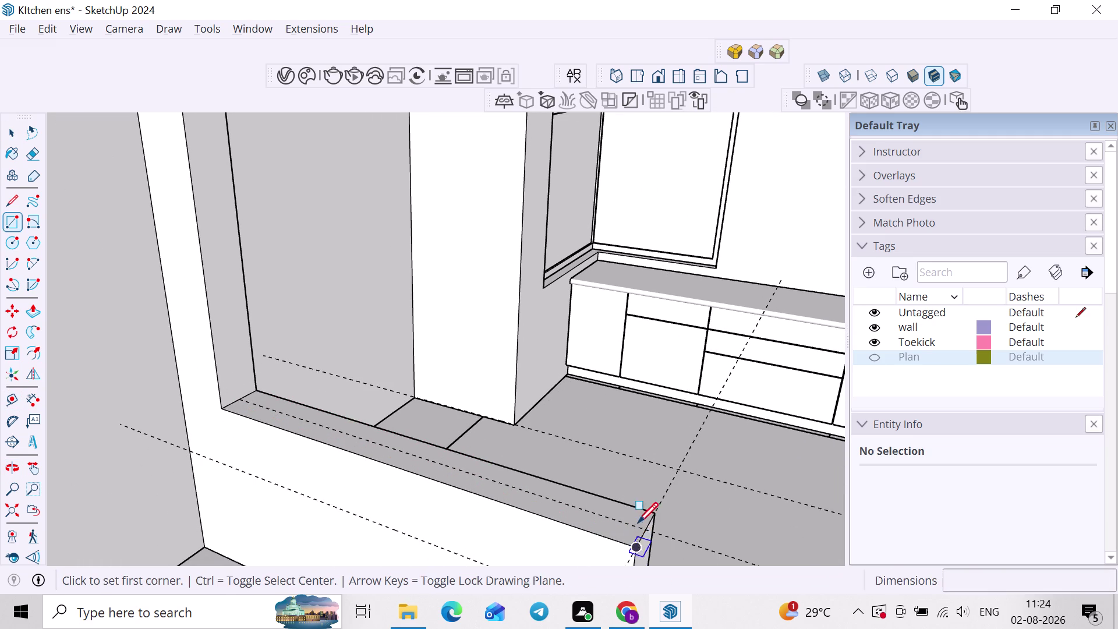
middle_drag(418, 457, 417, 463)
key(t)
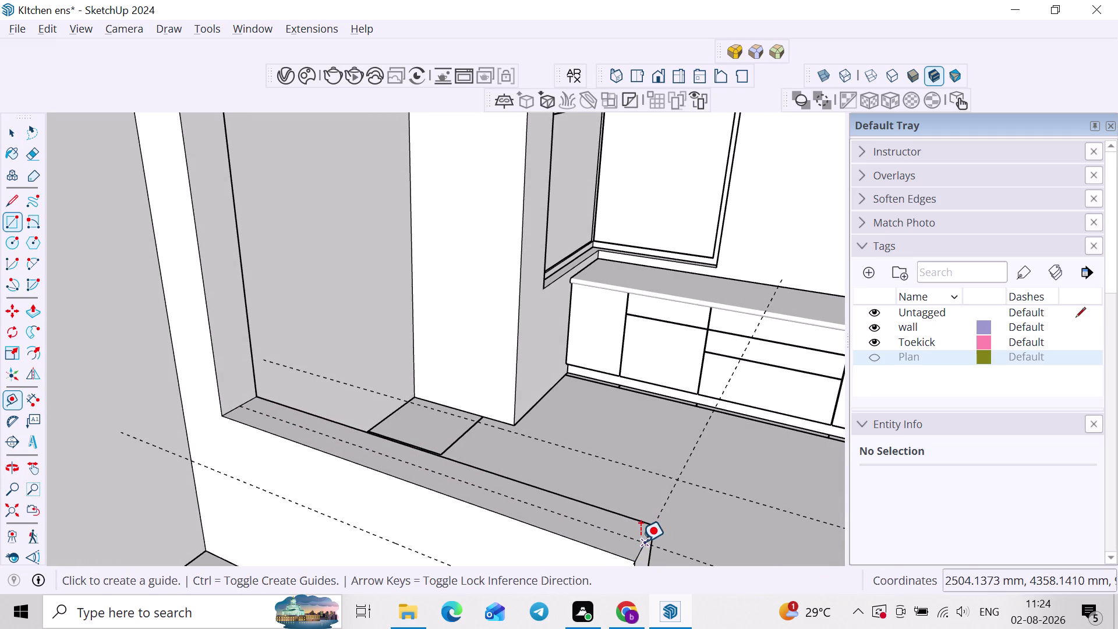
middle_drag(640, 542, 639, 522)
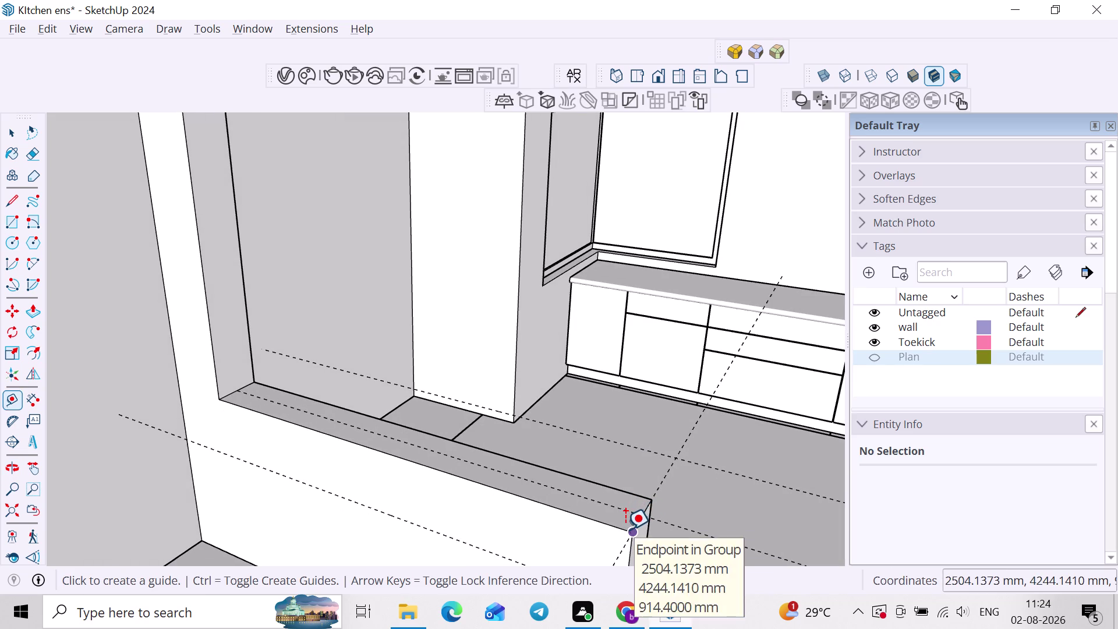
click(629, 526)
key(Escape)
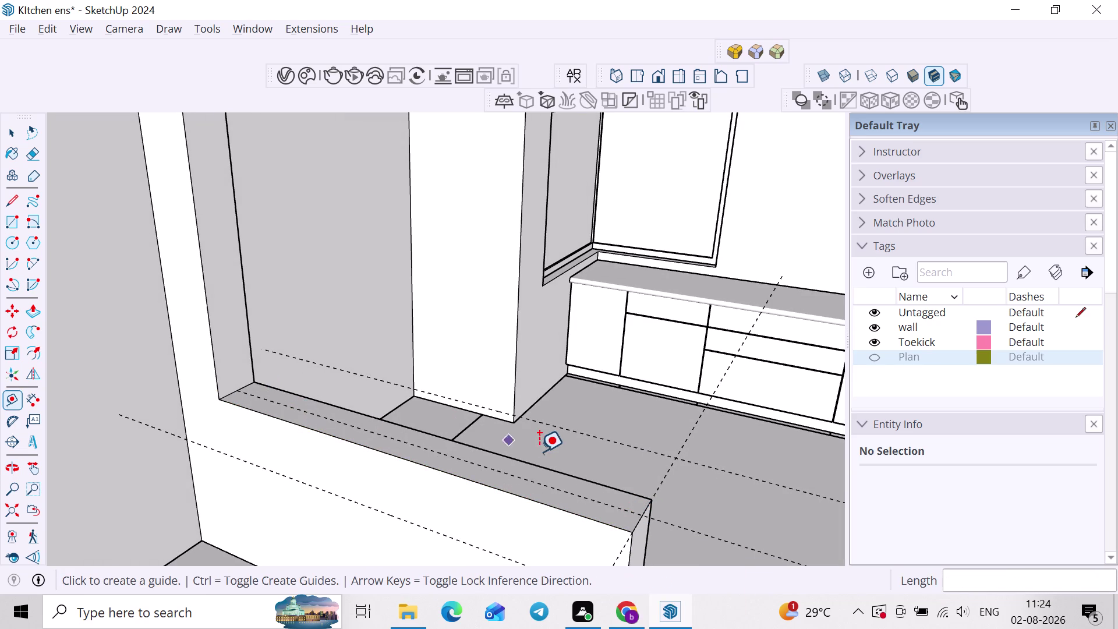
Drag a guide from the half-wall end to near the wall corner.
scroll(up, 3)
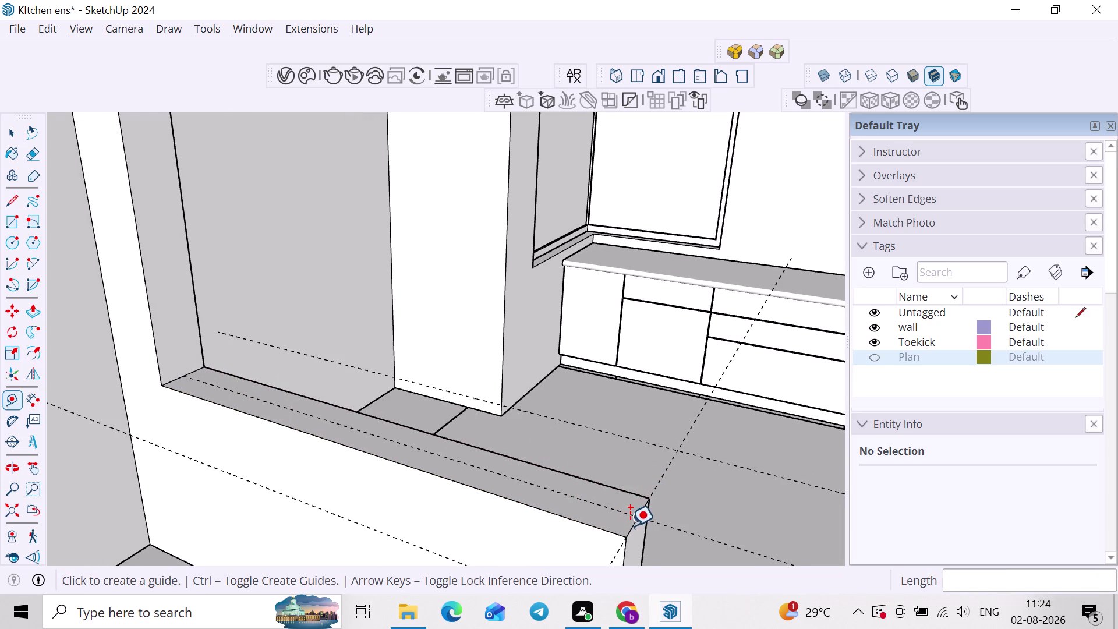
scroll(up, 3)
click(628, 526)
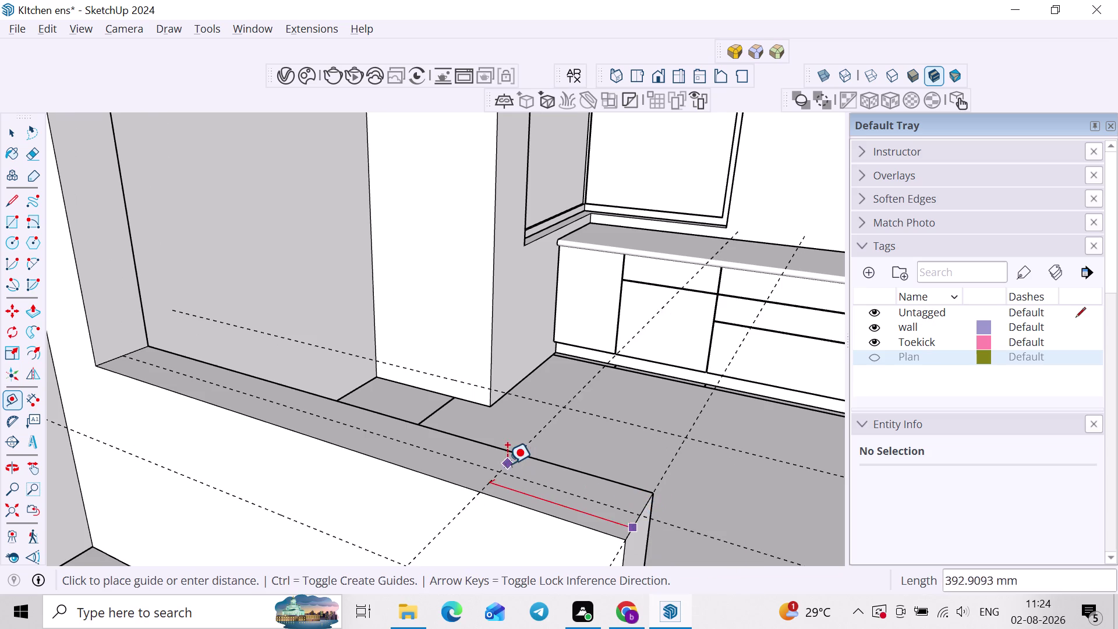
scroll(down, 3)
middle_drag(340, 405, 532, 428)
click(390, 392)
scroll(down, 3)
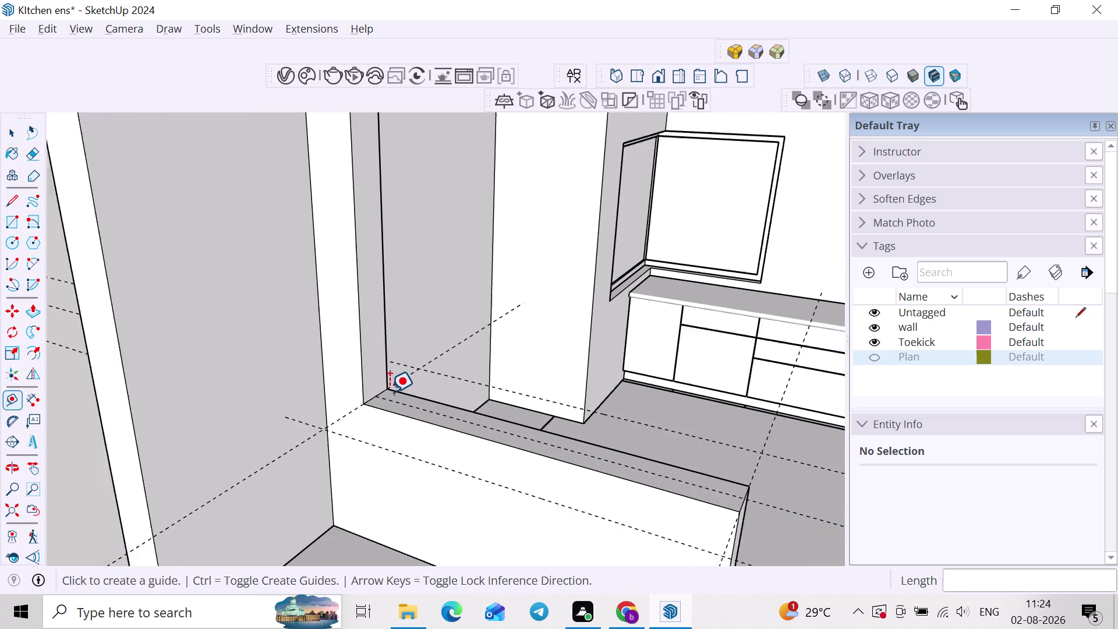
key(space)
Draw the slab outline rectangle between the guide intersections.
key(e)
key(r)
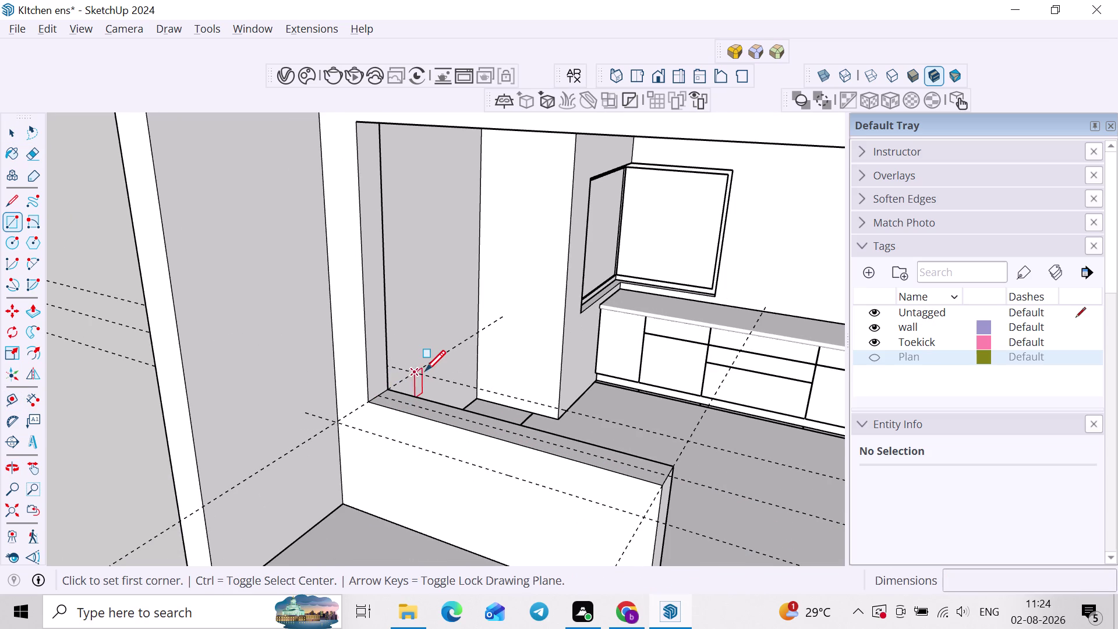
click(422, 370)
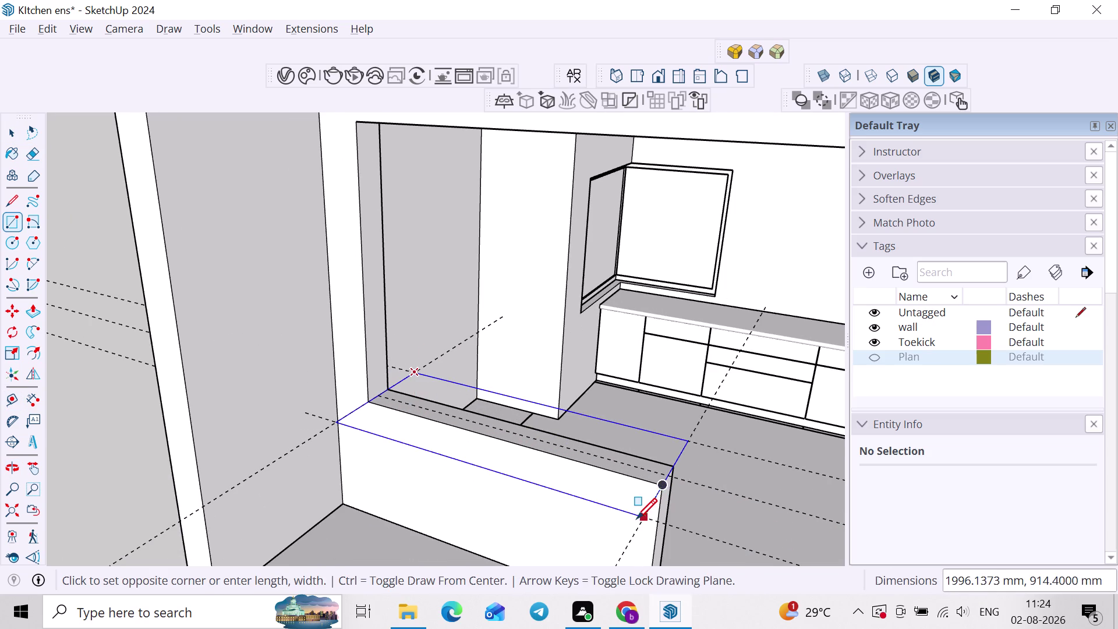
click(643, 518)
key(space)
double_click(630, 503)
right_click(630, 503)
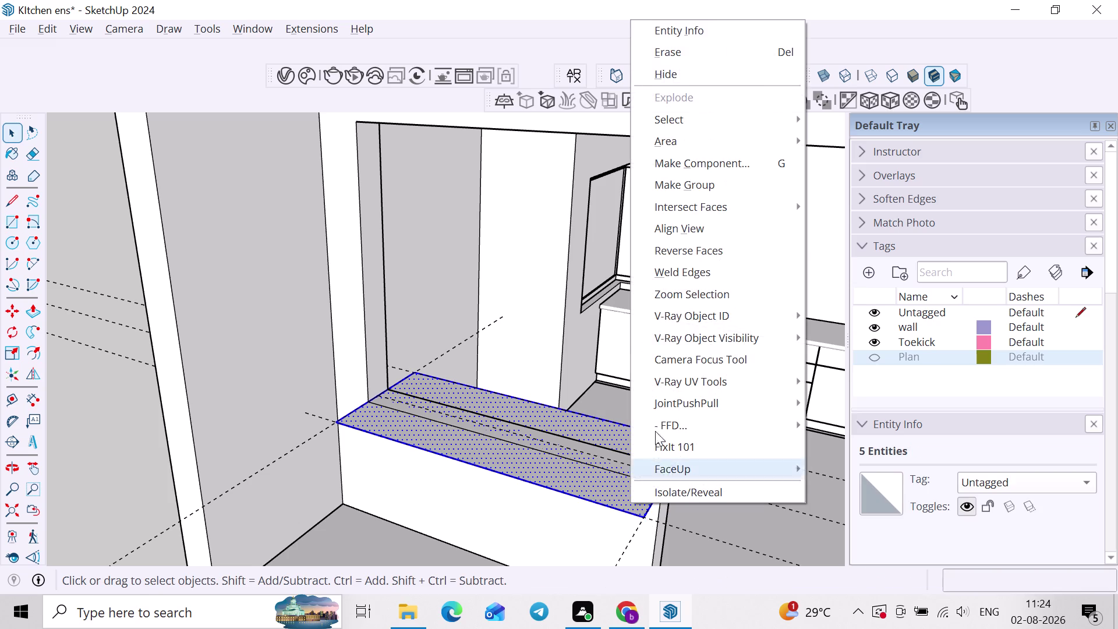
click(676, 178)
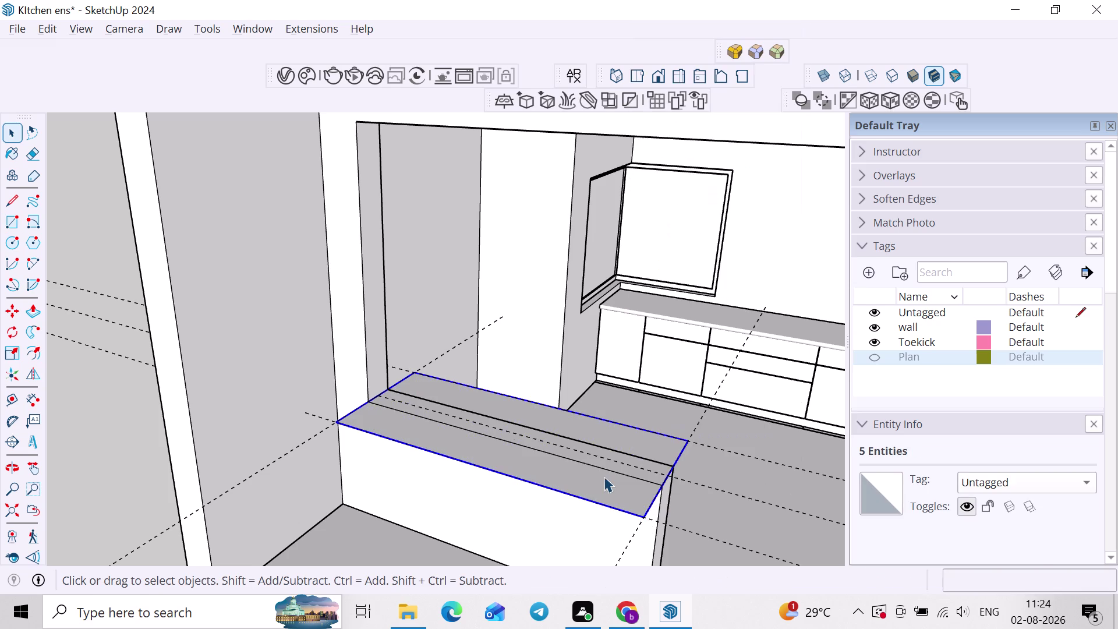
Push/Pull the rectangle into a thin overhanging slab.
double_click(604, 476)
key(p)
click(620, 471)
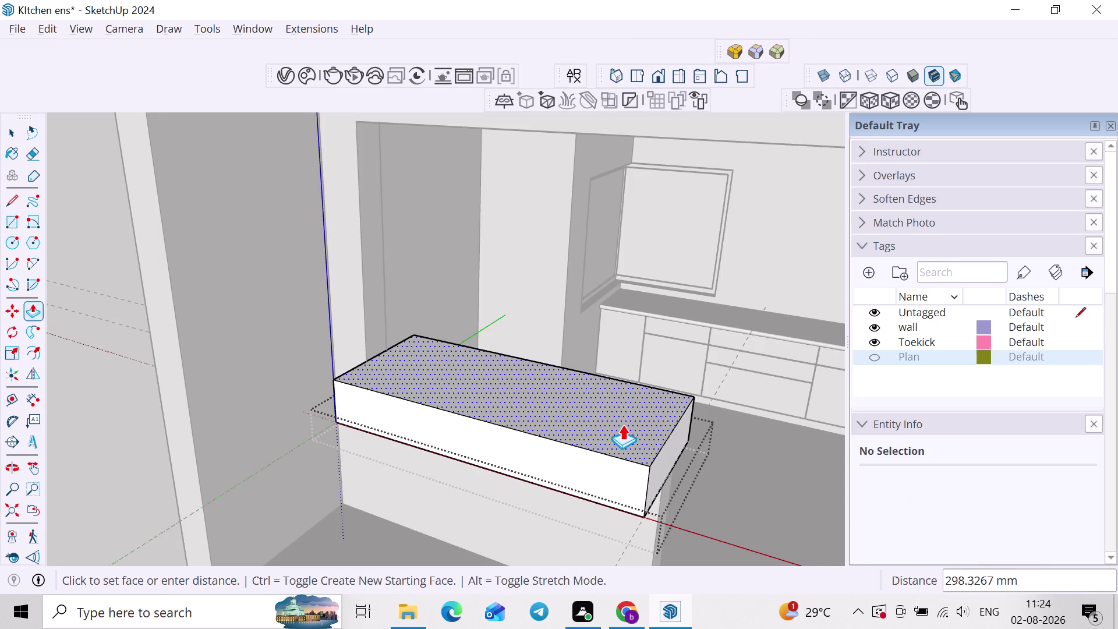
key(2)
key(space)
key(Escape)
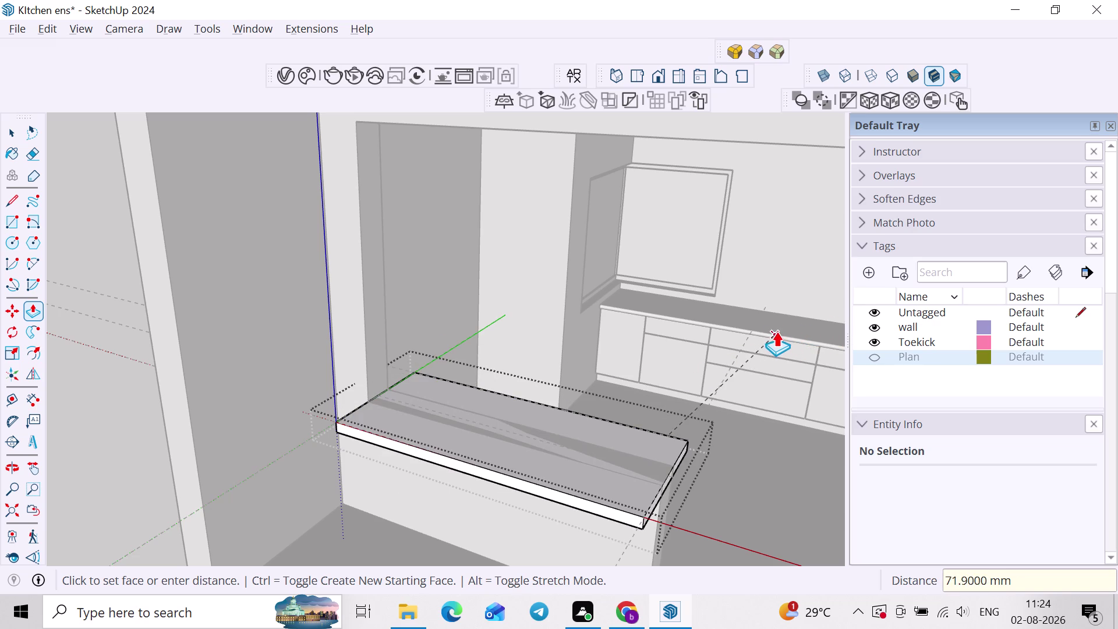
click(741, 320)
key(space)
click(729, 481)
middle_drag(716, 482, 645, 456)
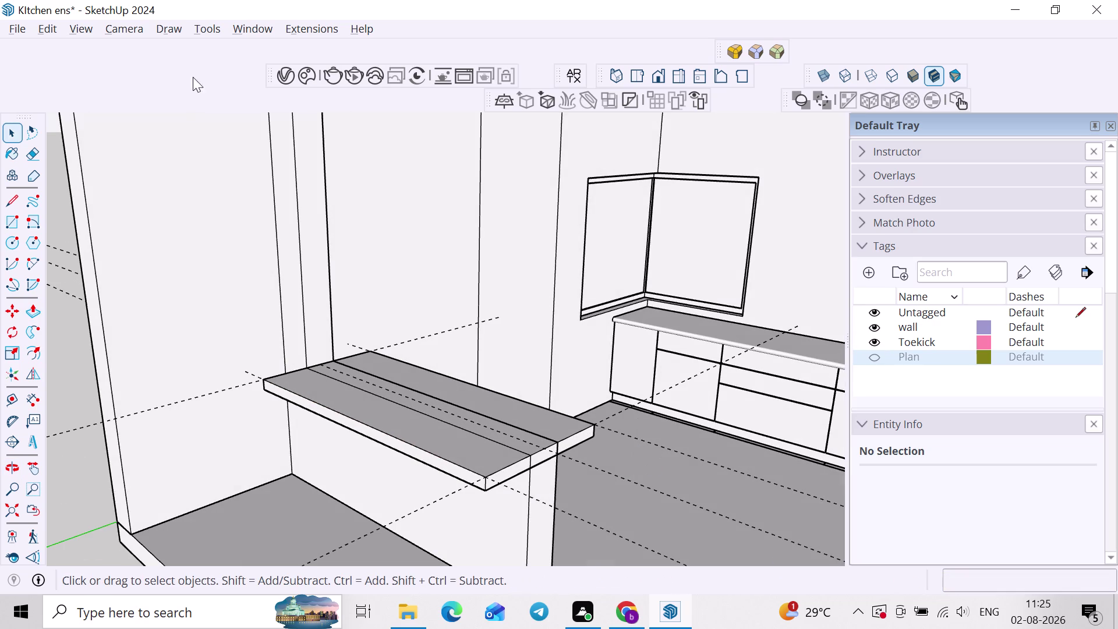
Delete all guide lines via Edit > Delete Guides.
click(60, 30)
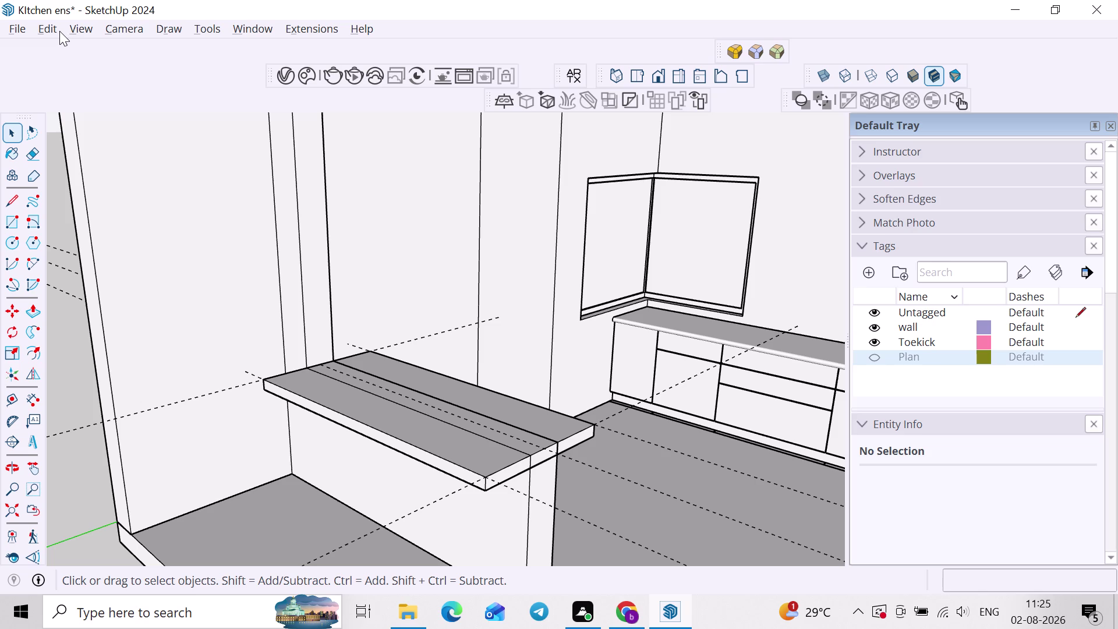
click(59, 30)
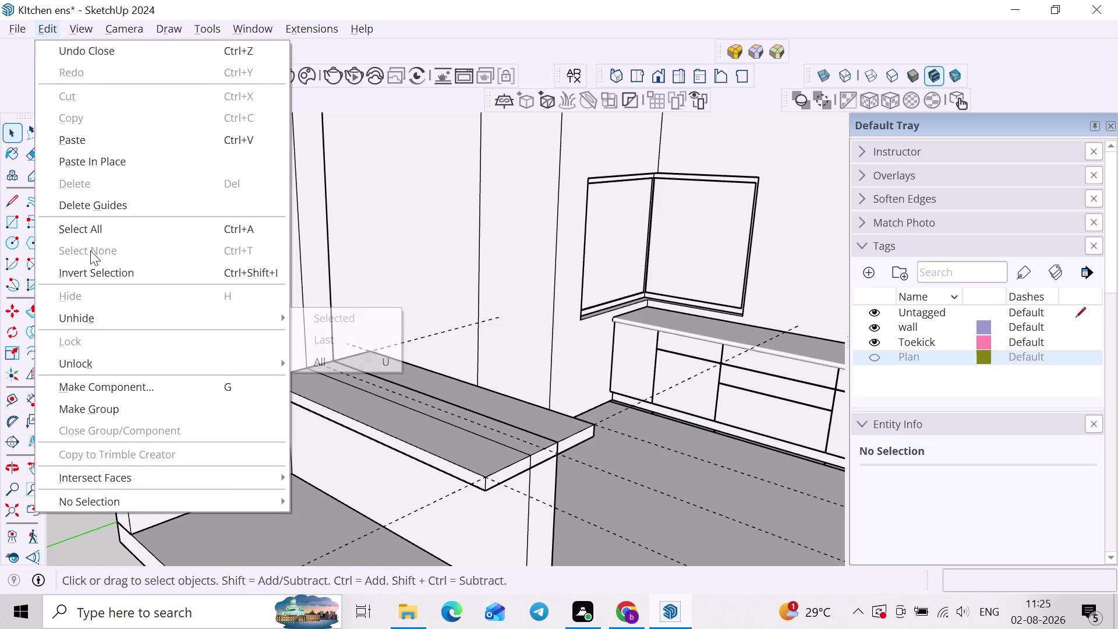
click(98, 195)
middle_drag(344, 301, 391, 292)
scroll(up, 3)
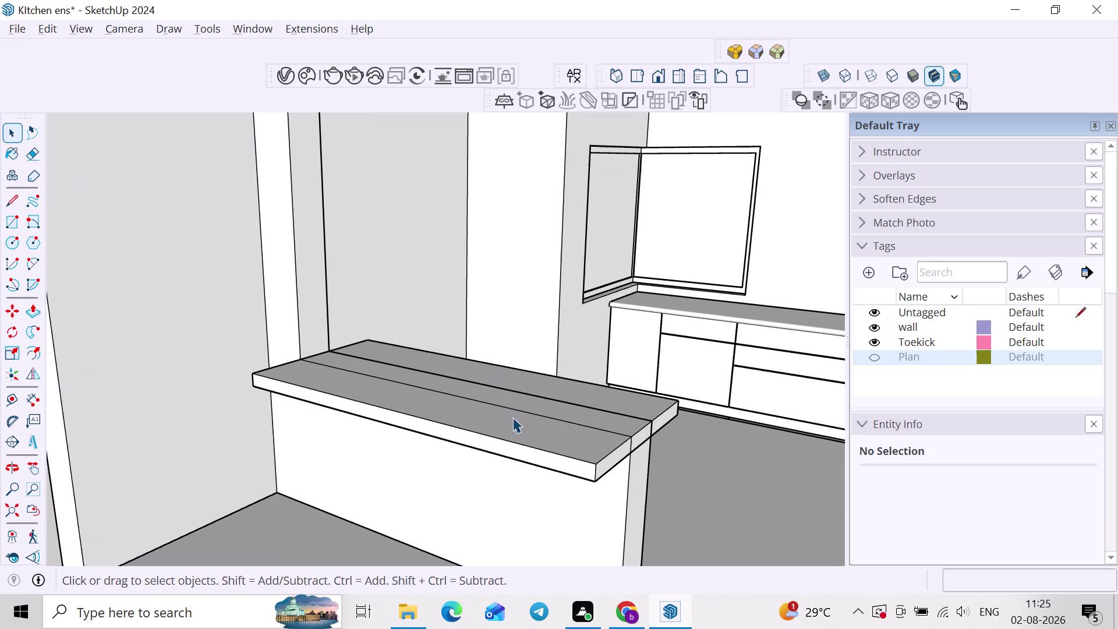
Push/Pull the narrow top strip of the half-wall up to the counter.
double_click(595, 485)
scroll(up, 3)
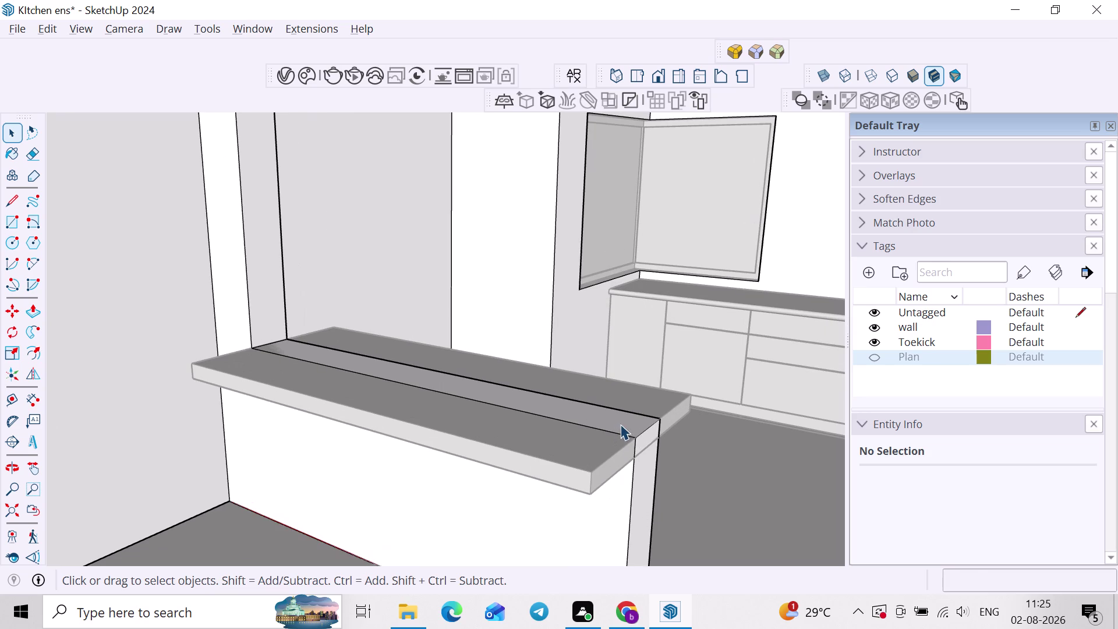
key(p)
click(622, 410)
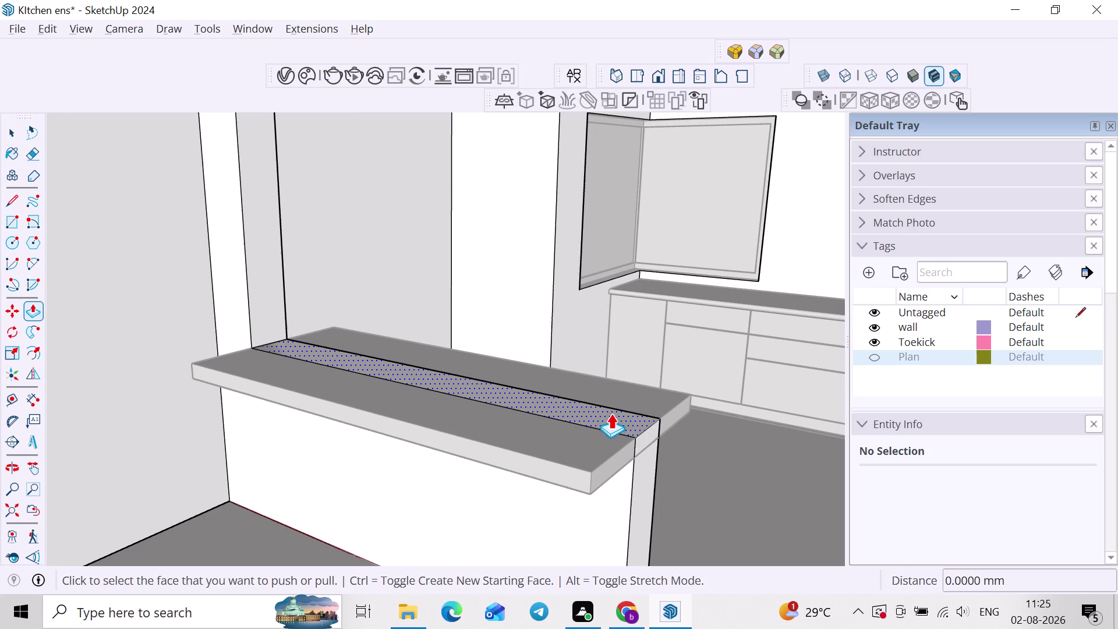
click(611, 416)
scroll(up, 3)
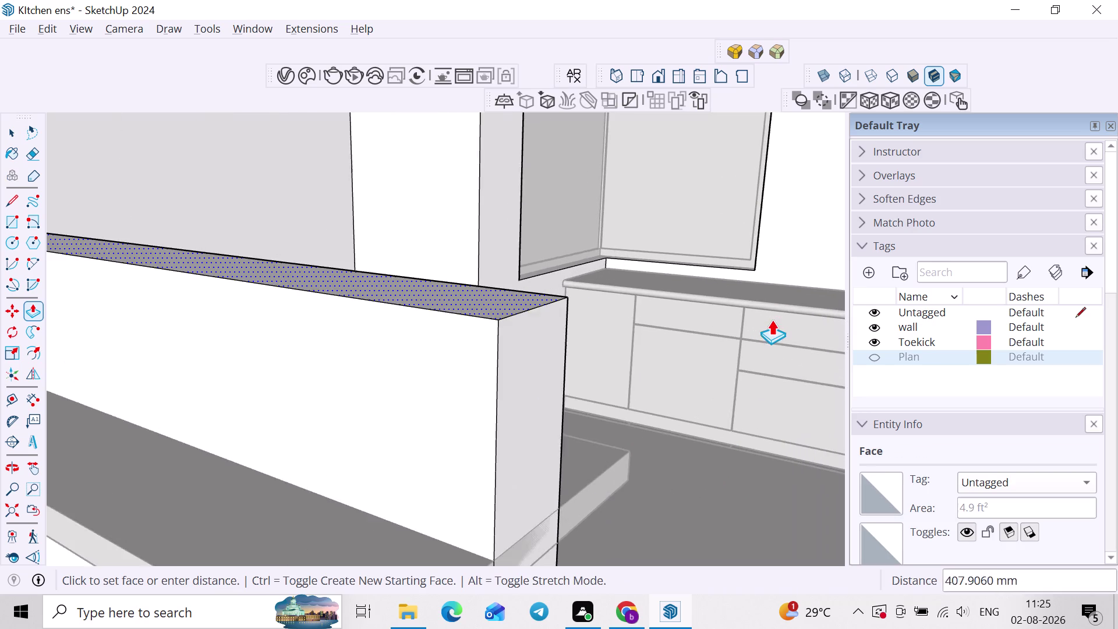
middle_drag(771, 320, 771, 297)
scroll(up, 3)
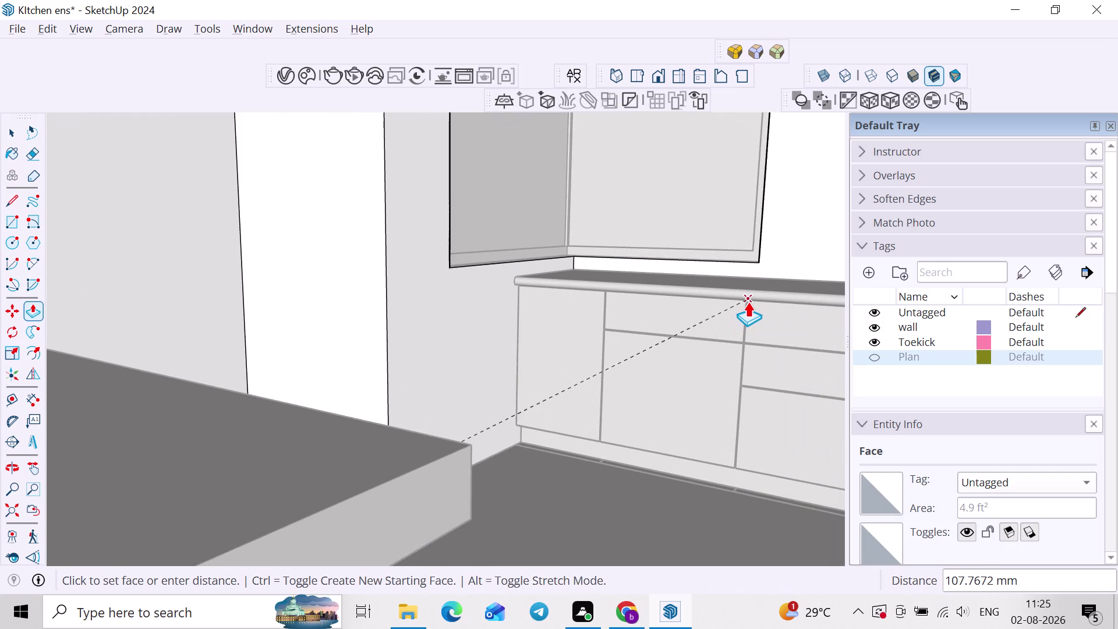
scroll(down, 3)
click(748, 301)
scroll(down, 3)
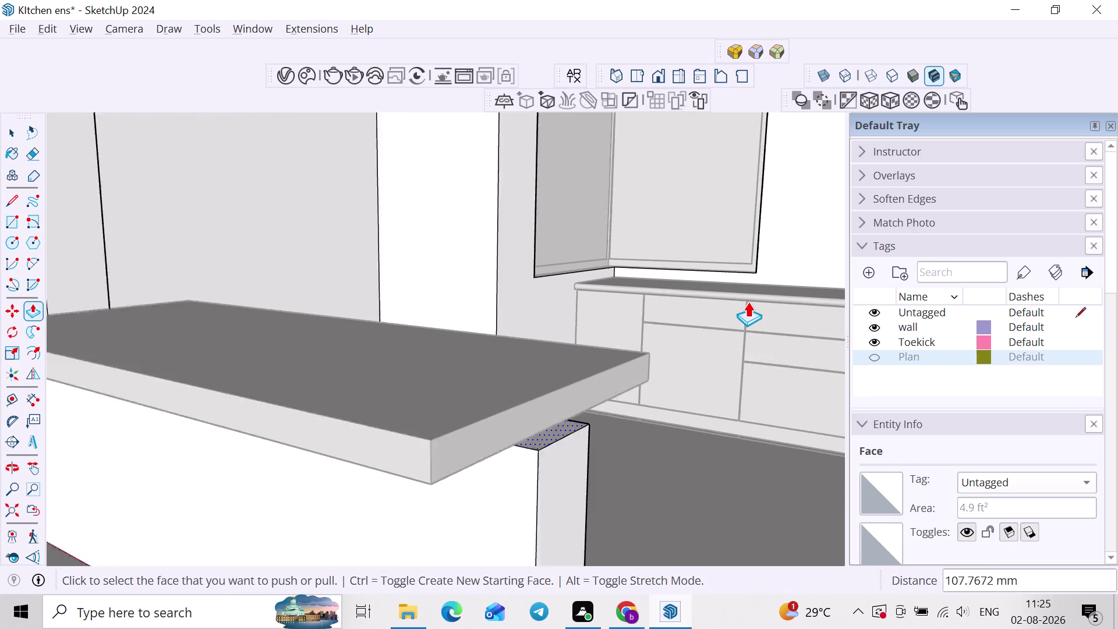
scroll(down, 3)
Push the slab's top face down to make the countertop thin.
key(space)
click(686, 400)
click(622, 356)
click(622, 355)
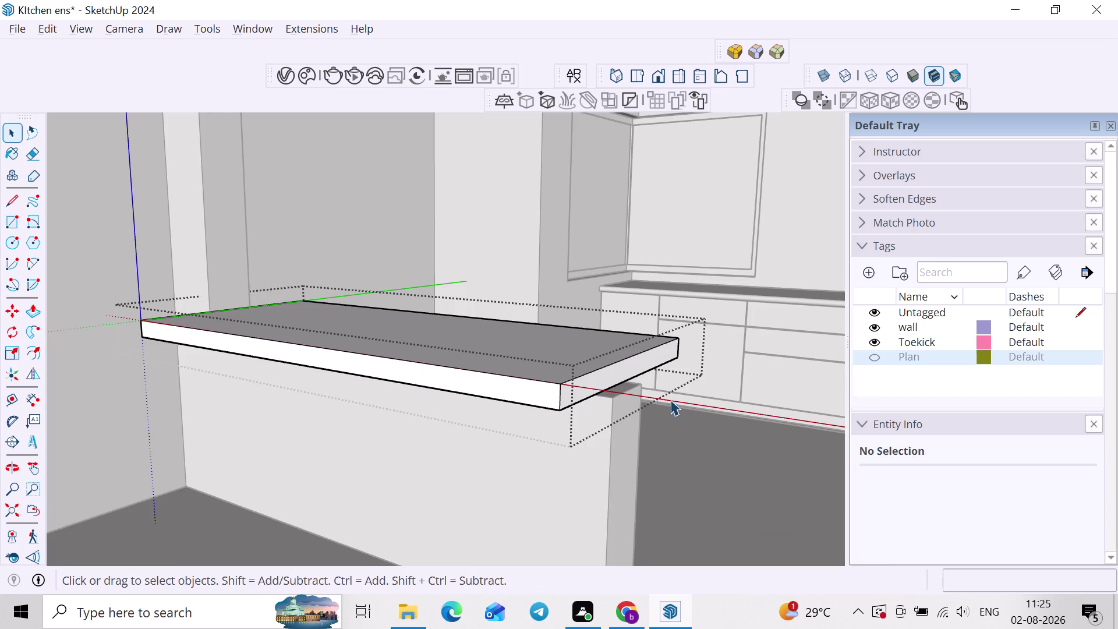
key(p)
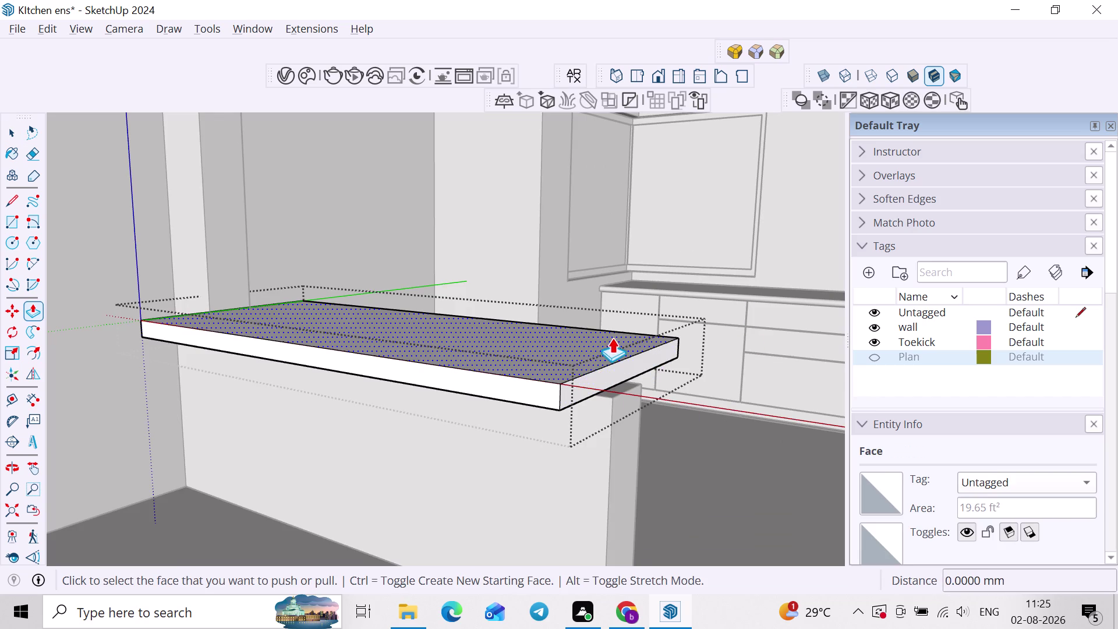
click(611, 338)
click(774, 294)
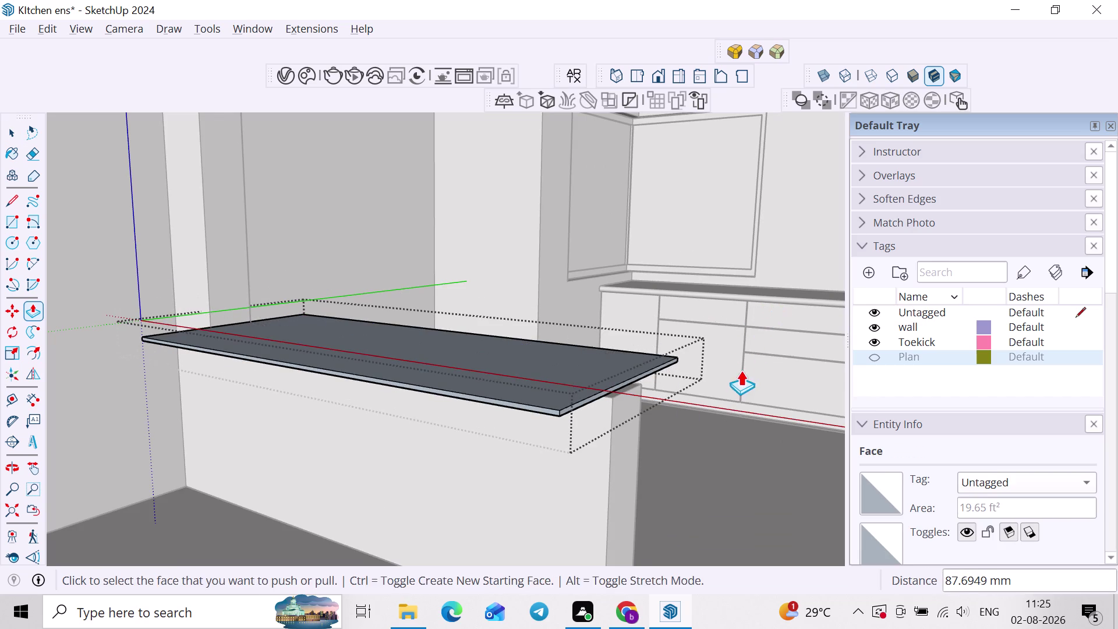
middle_drag(741, 370, 737, 358)
middle_drag(645, 403, 627, 406)
Orbit below the thin counter slab and select it.
key(space)
click(644, 414)
scroll(up, 3)
middle_drag(564, 364, 566, 323)
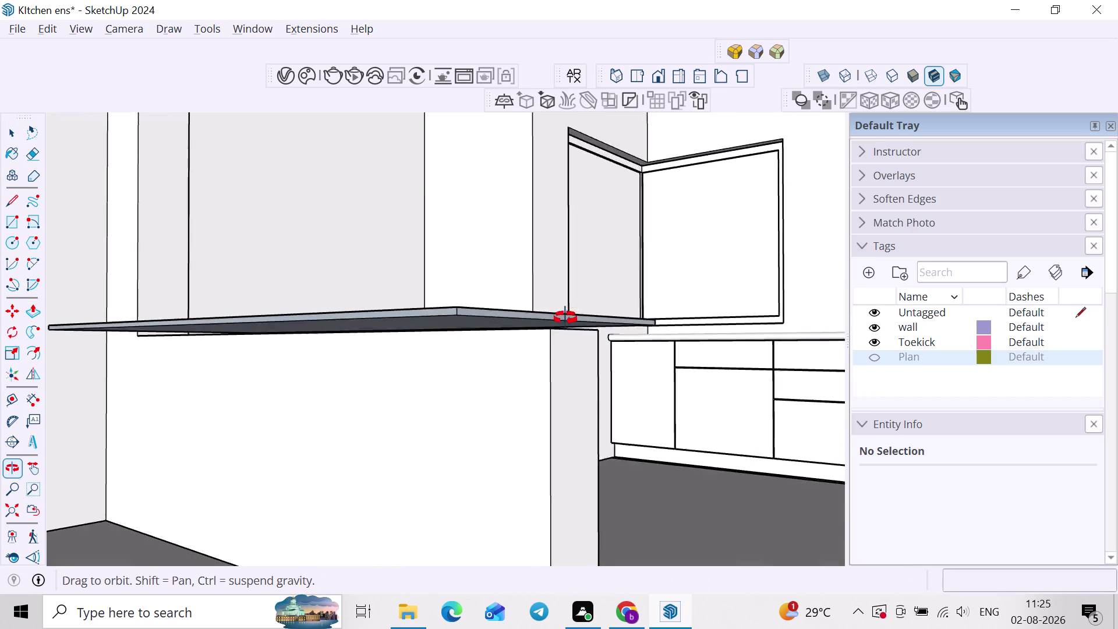
middle_drag(566, 323, 519, 288)
middle_drag(518, 291, 512, 306)
click(512, 288)
scroll(up, 3)
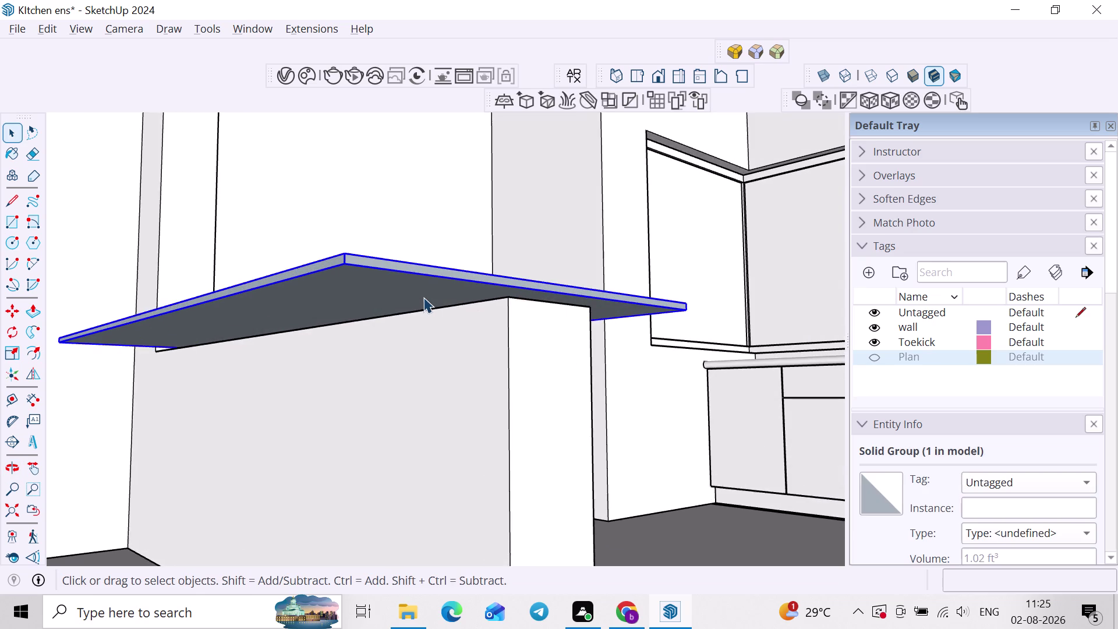
Edit inside the slab group to adjust a face, then close the group.
double_click(424, 297)
key(p)
click(423, 297)
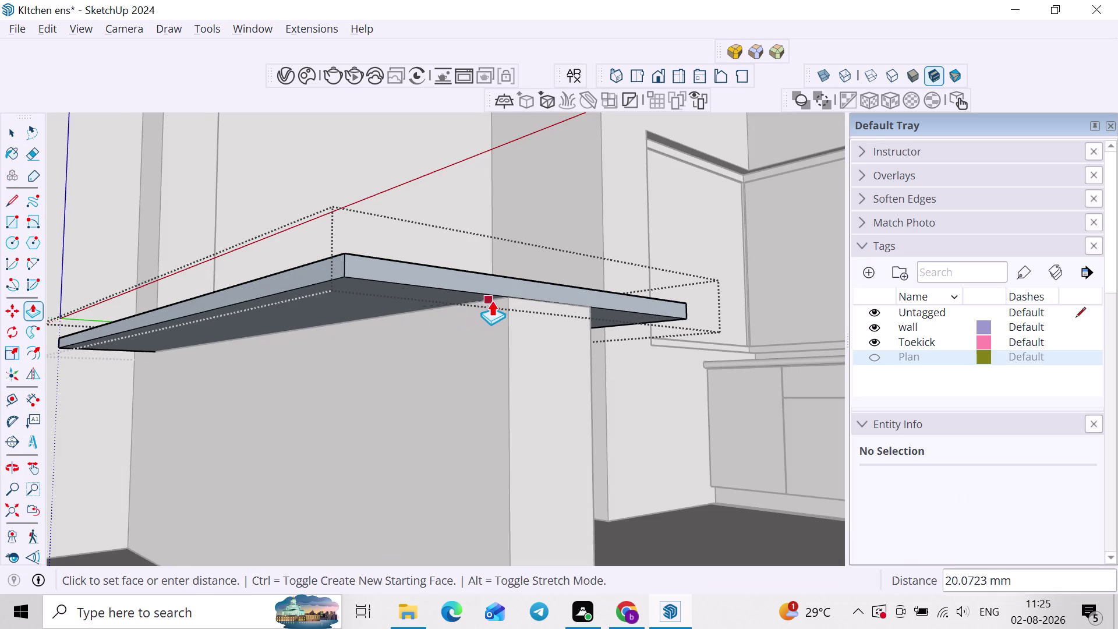
click(494, 301)
scroll(down, 3)
key(space)
triple_click(484, 286)
right_click(484, 287)
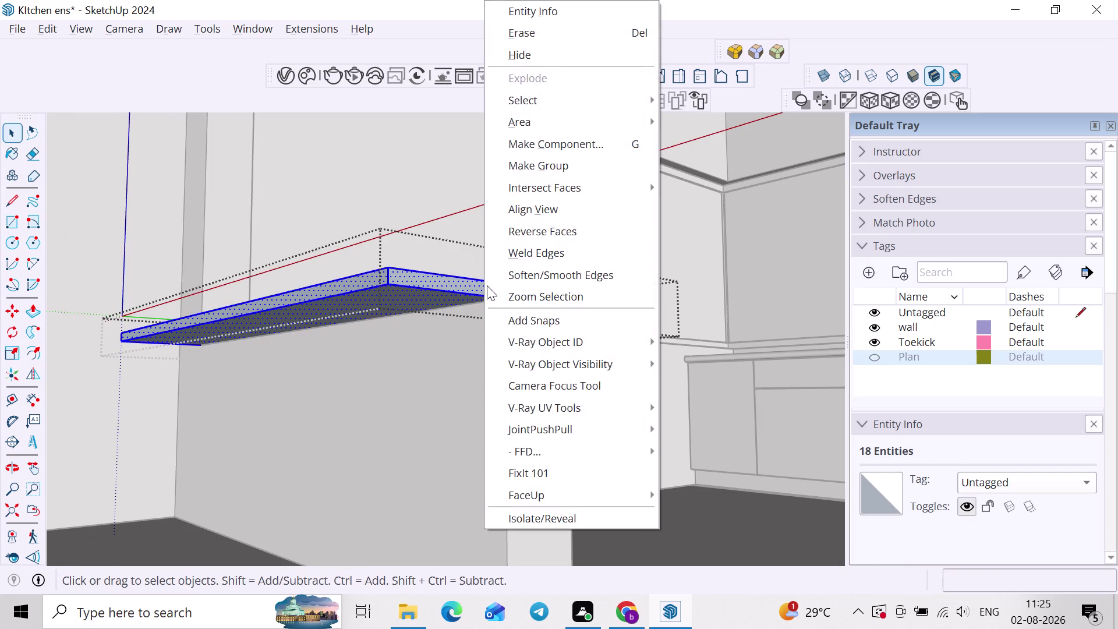
click(550, 232)
click(610, 406)
scroll(down, 3)
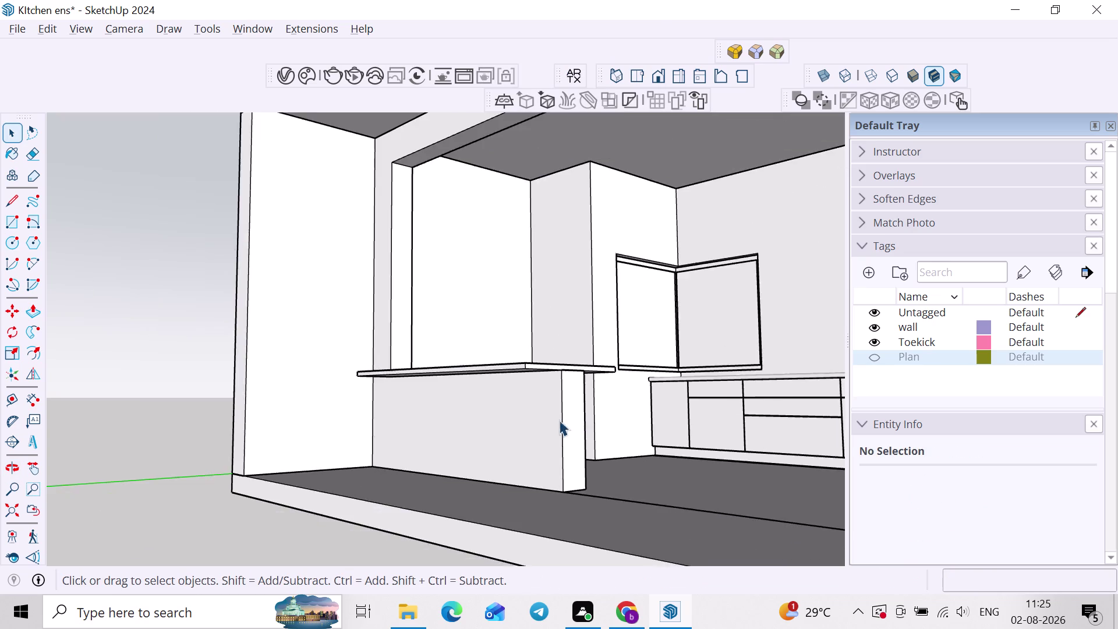
middle_drag(531, 421, 540, 517)
scroll(down, 3)
middle_drag(535, 470, 536, 508)
scroll(up, 3)
middle_drag(535, 467, 734, 467)
scroll(up, 3)
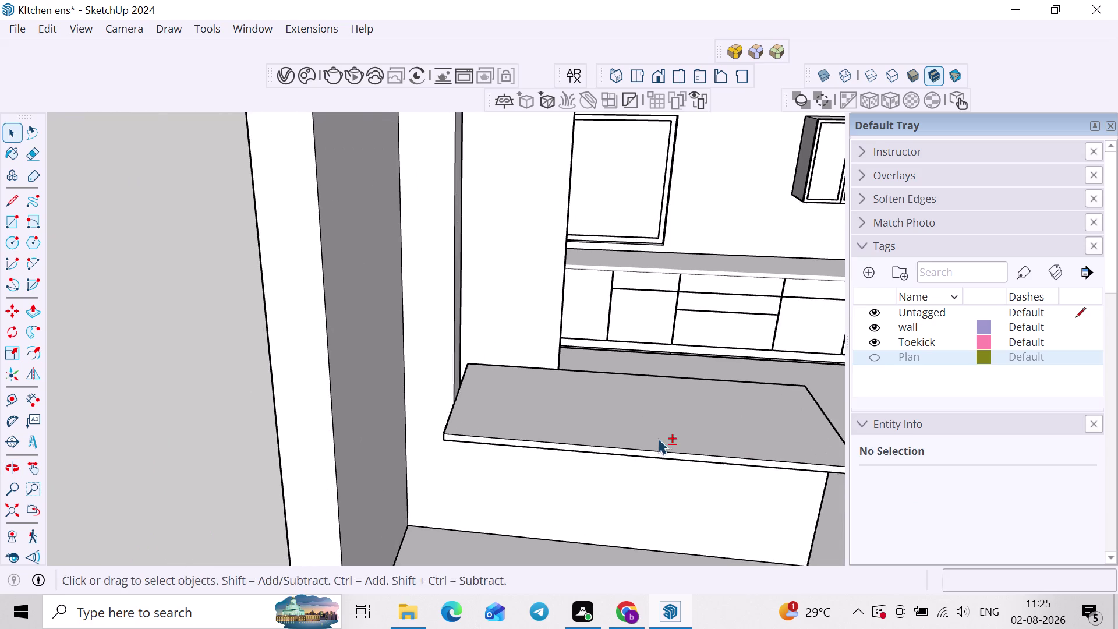
middle_drag(630, 450, 555, 474)
middle_drag(596, 457, 578, 497)
scroll(up, 3)
scroll(down, 3)
middle_drag(607, 497, 618, 411)
middle_drag(635, 464, 688, 393)
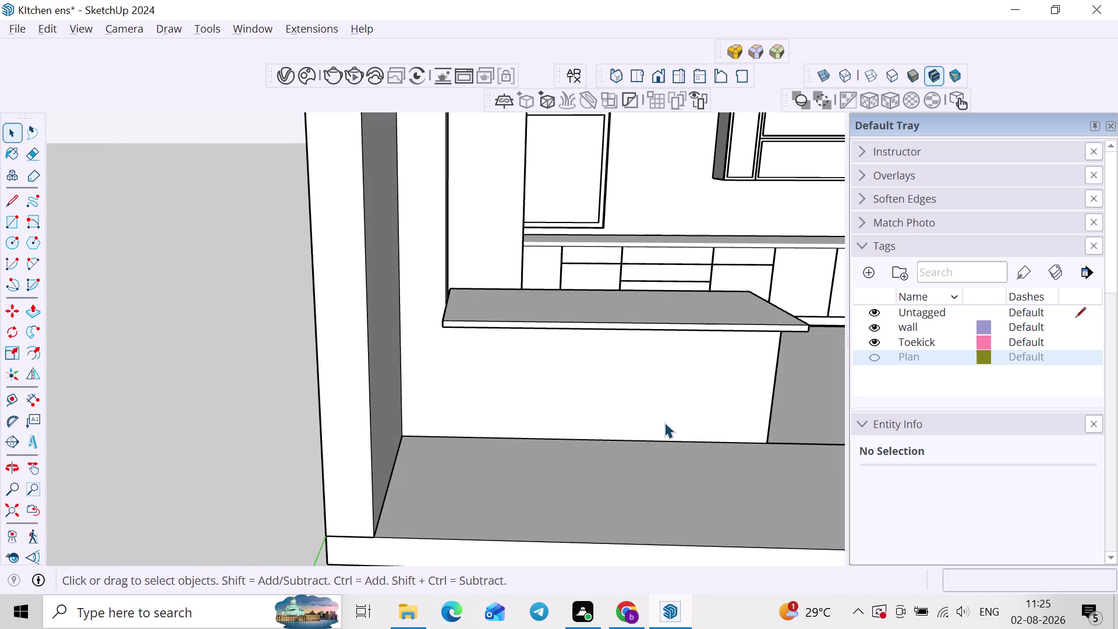
middle_drag(668, 416, 587, 378)
scroll(down, 3)
middle_drag(616, 358, 588, 391)
scroll(up, 3)
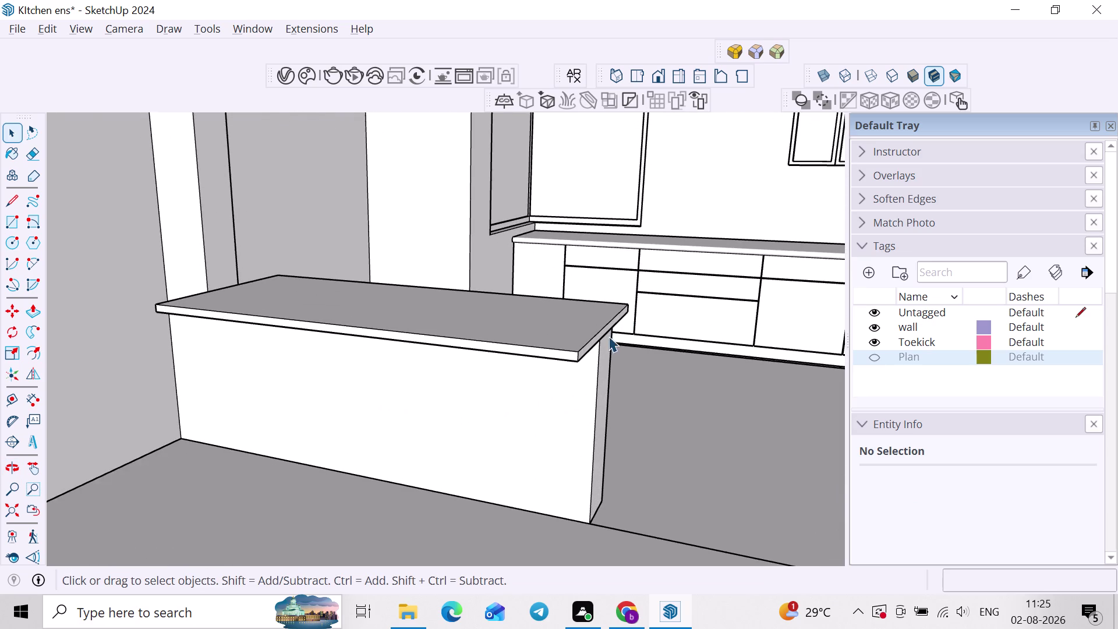
scroll(down, 3)
middle_drag(590, 354, 693, 420)
scroll(down, 3)
middle_drag(675, 420, 606, 375)
middle_drag(599, 397, 614, 341)
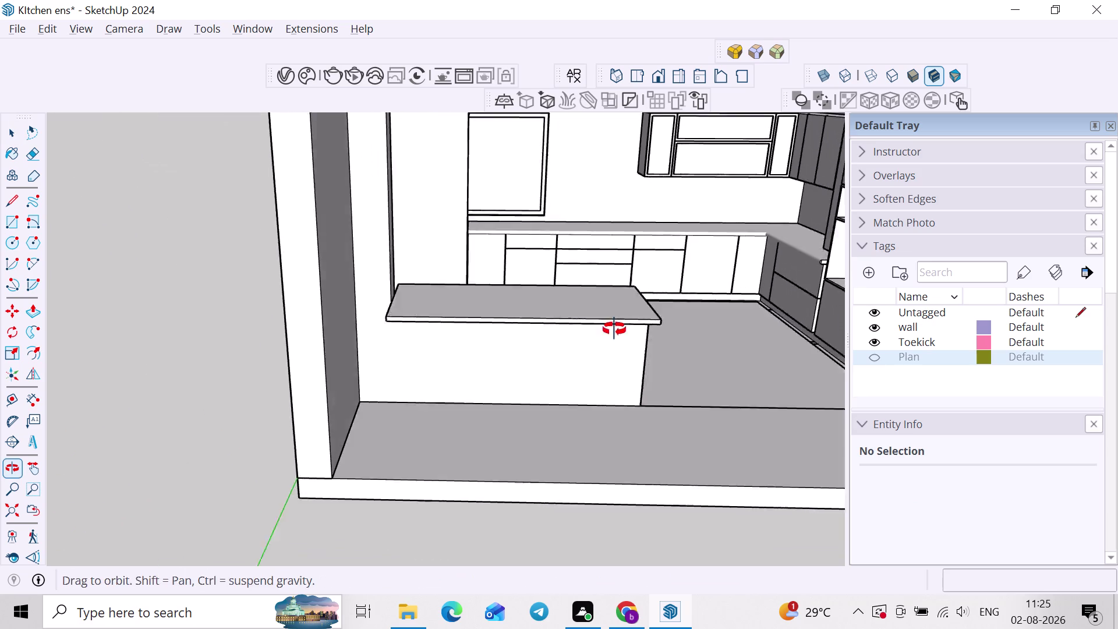
middle_drag(614, 342, 615, 324)
scroll(down, 3)
middle_drag(624, 343, 599, 448)
middle_drag(611, 432, 601, 395)
scroll(down, 3)
middle_drag(648, 336, 564, 347)
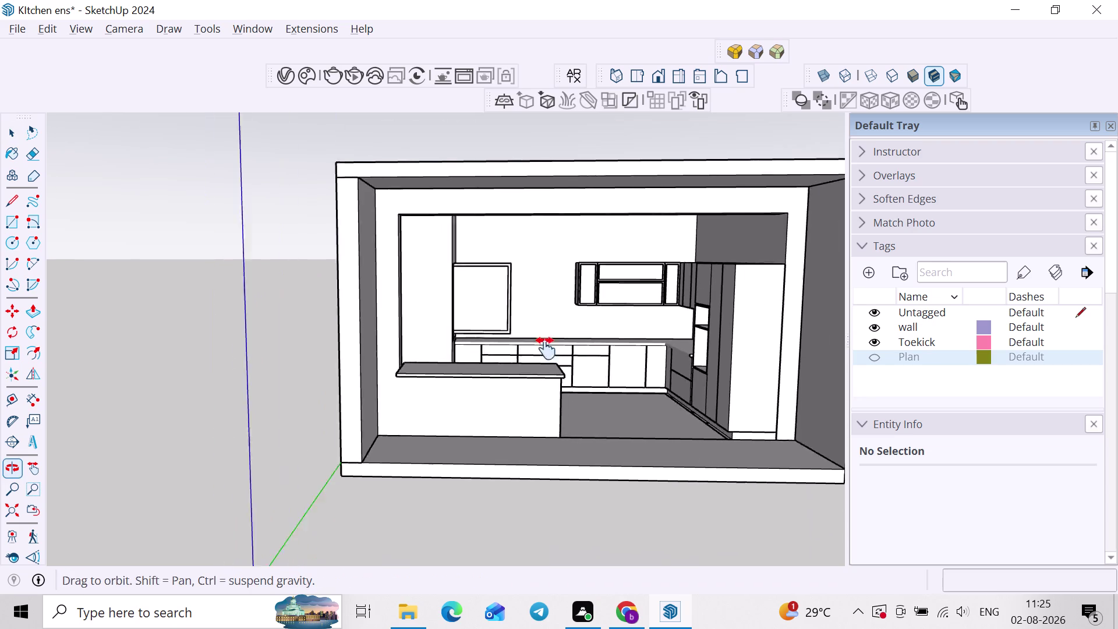
middle_drag(565, 348, 526, 350)
scroll(up, 3)
middle_drag(532, 366, 585, 399)
middle_drag(607, 422, 606, 396)
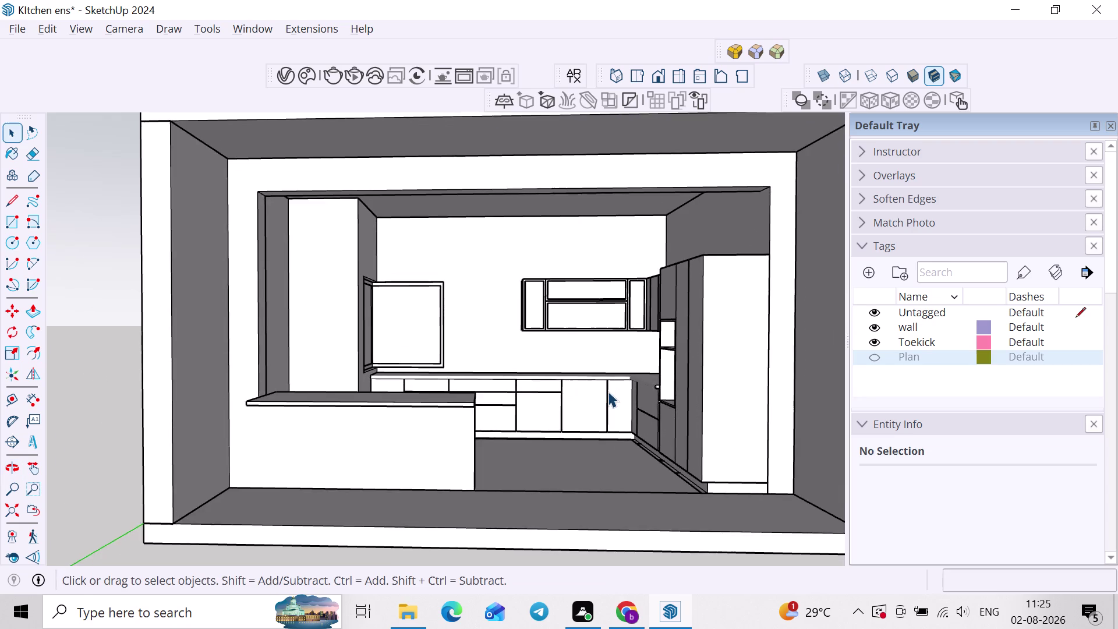
scroll(up, 3)
middle_drag(608, 390, 622, 393)
middle_drag(625, 393, 603, 401)
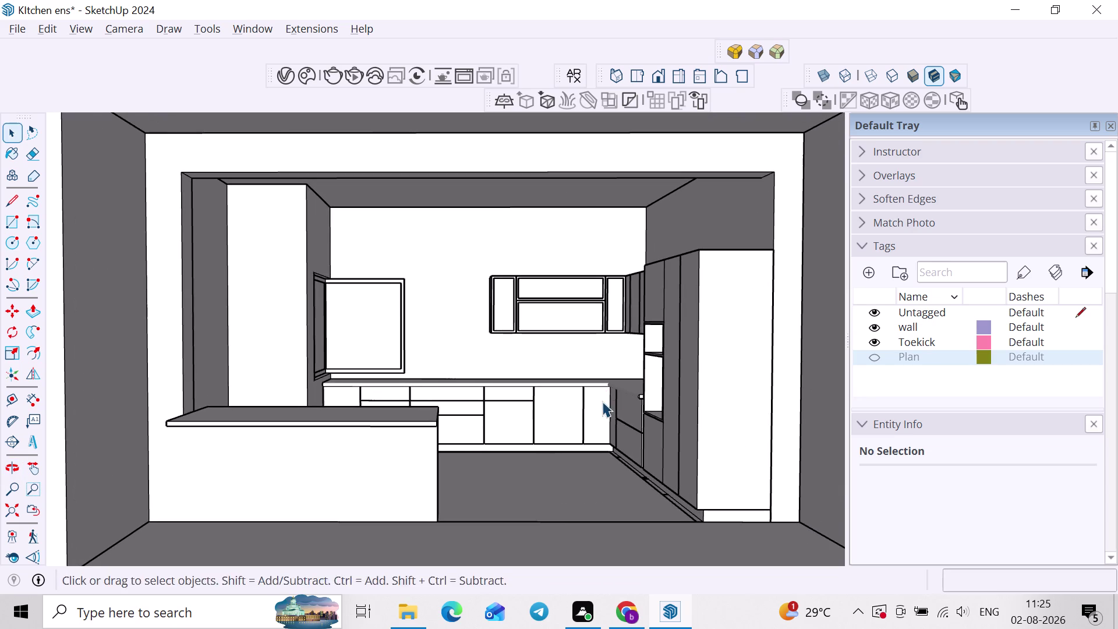
middle_click(602, 401)
middle_click(607, 404)
scroll(up, 3)
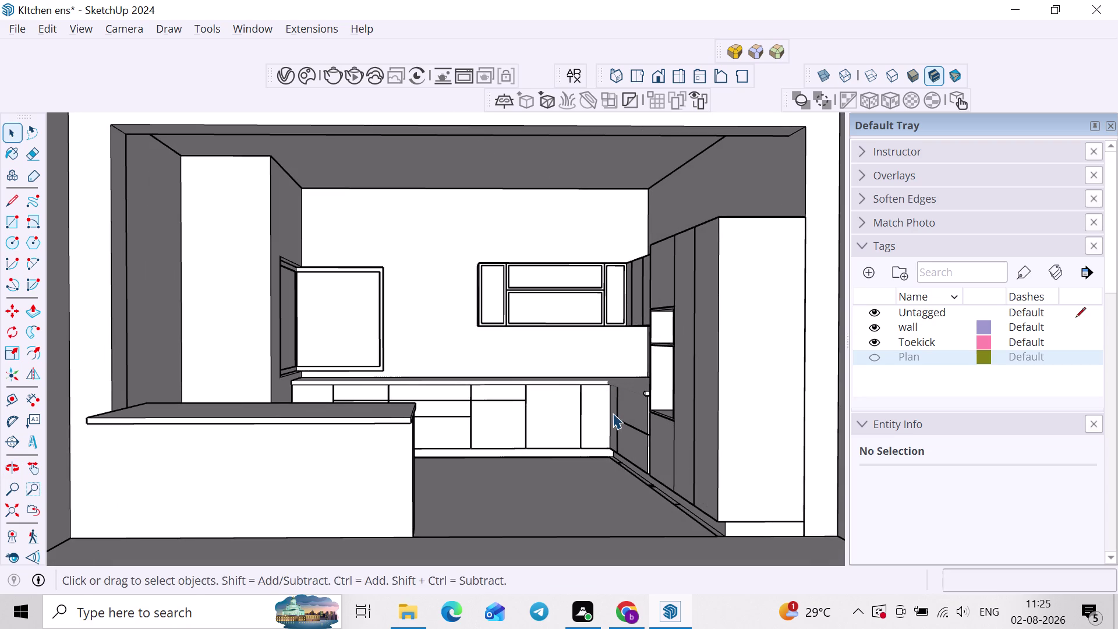
middle_drag(613, 413, 613, 423)
middle_drag(615, 425, 616, 416)
middle_drag(616, 415, 615, 426)
scroll(down, 3)
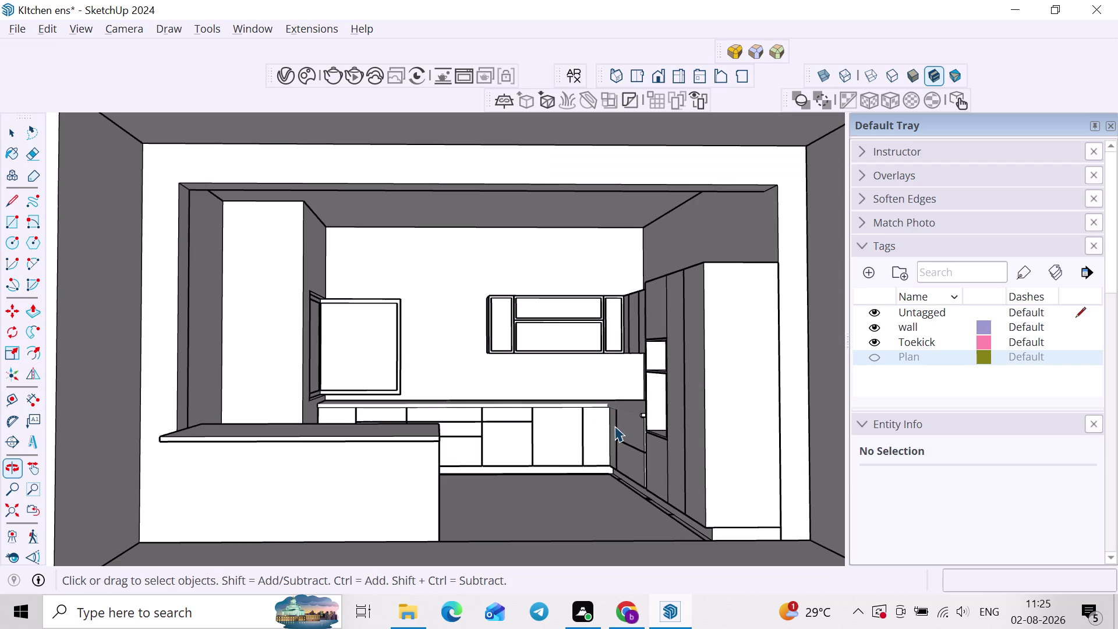
click(89, 35)
click(107, 361)
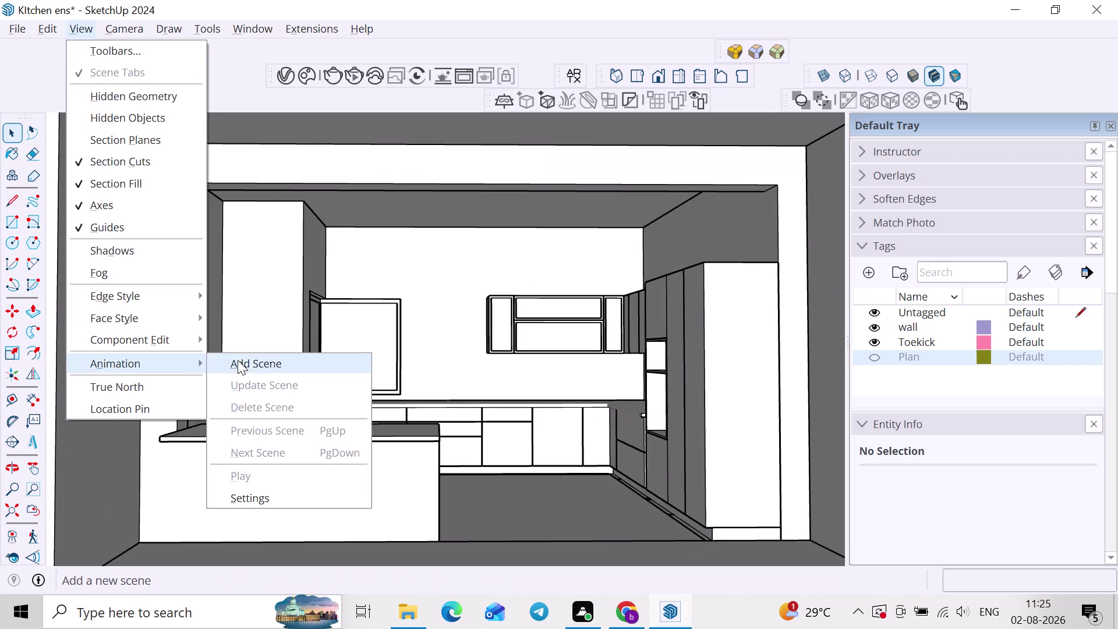
Add Scene 1 from the current kitchen interior view.
click(238, 359)
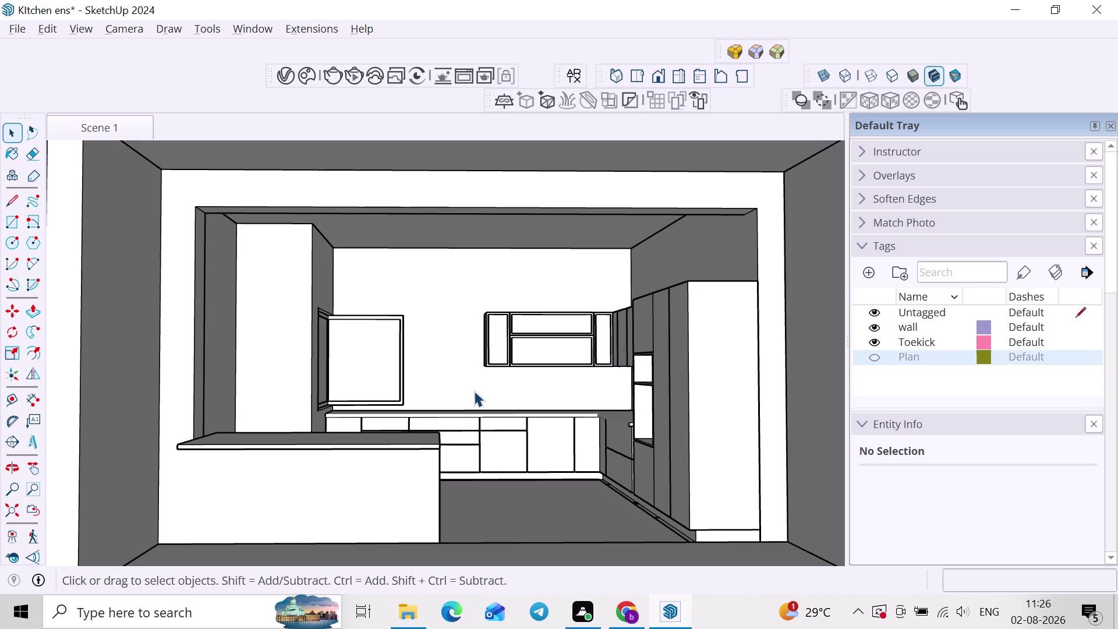
scroll(down, 3)
middle_drag(574, 425, 427, 456)
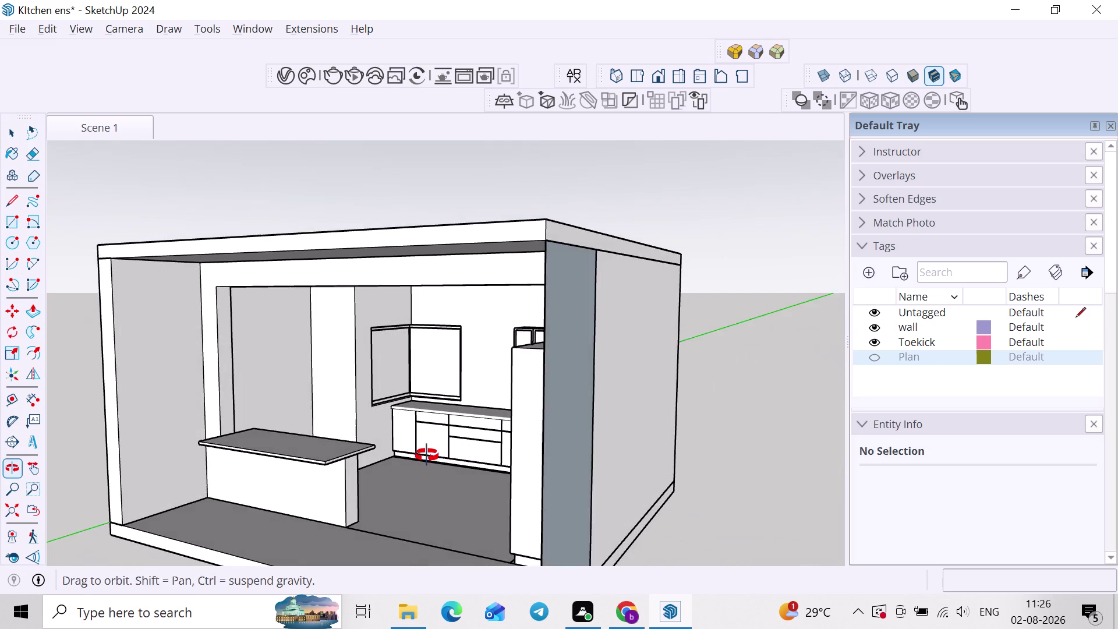
middle_drag(427, 456, 455, 441)
Orbit toward the right-hand wall and select it.
scroll(up, 3)
scroll(down, 3)
scroll(up, 3)
middle_drag(604, 410, 718, 430)
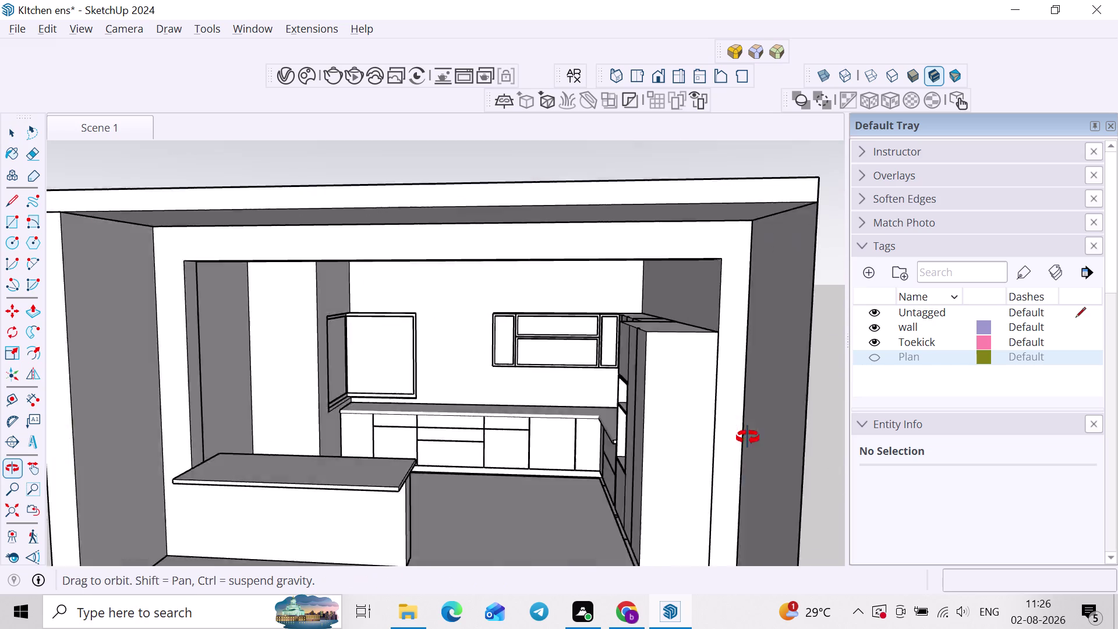
middle_drag(718, 430, 802, 440)
double_click(815, 445)
double_click(815, 445)
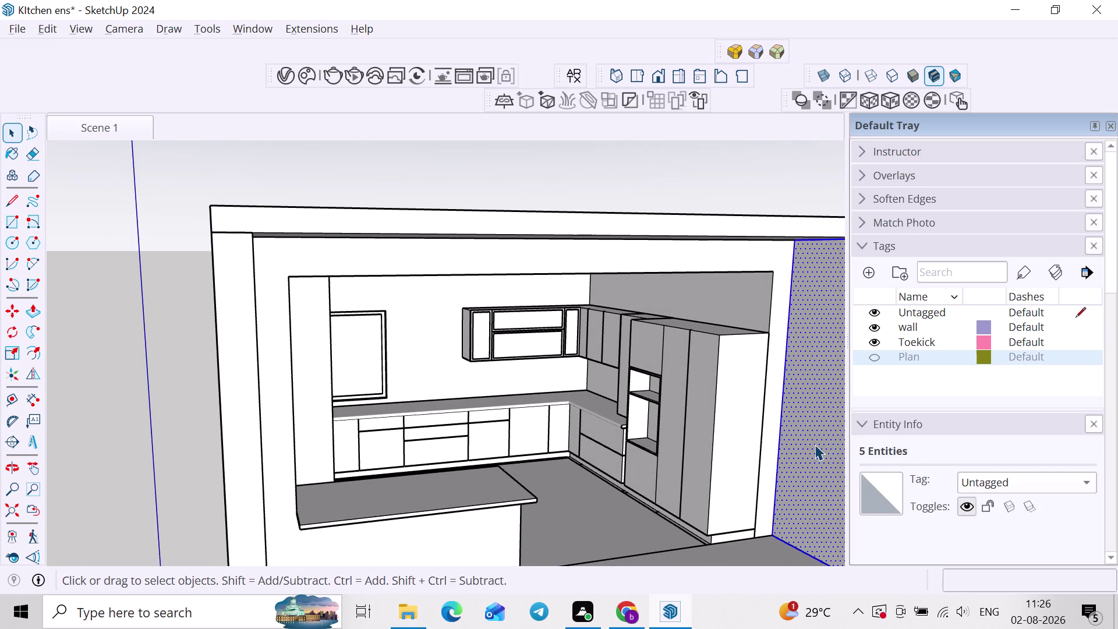
Select the right-hand wall and make it a group.
triple_click(815, 444)
right_click(815, 445)
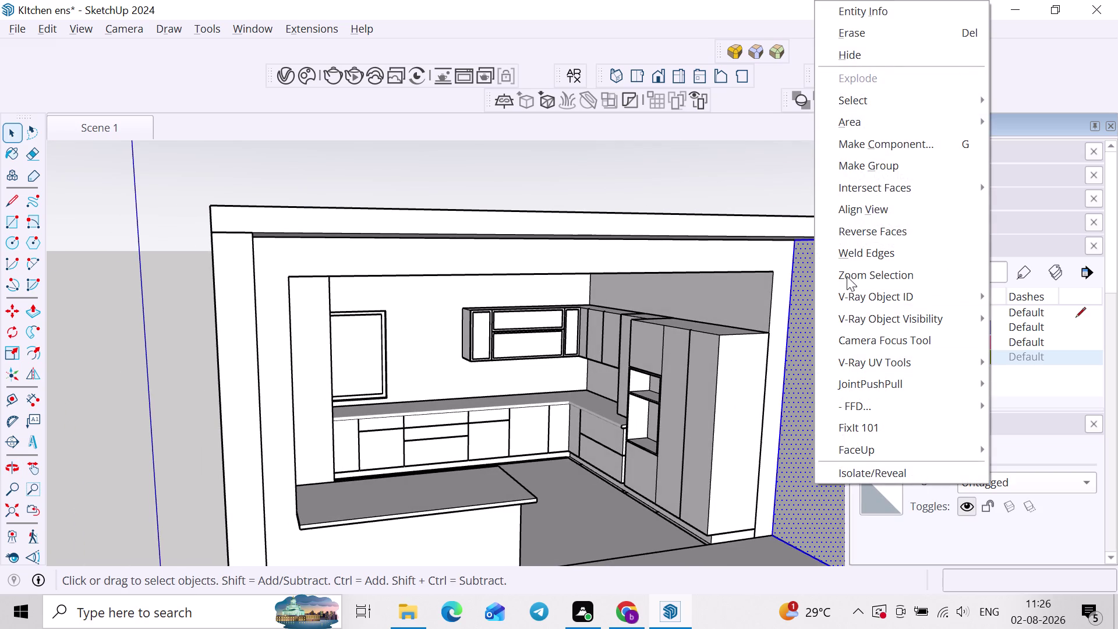
click(878, 157)
Inside the wall group, push/pull the wall face 2" thicker, then close the group.
double_click(830, 366)
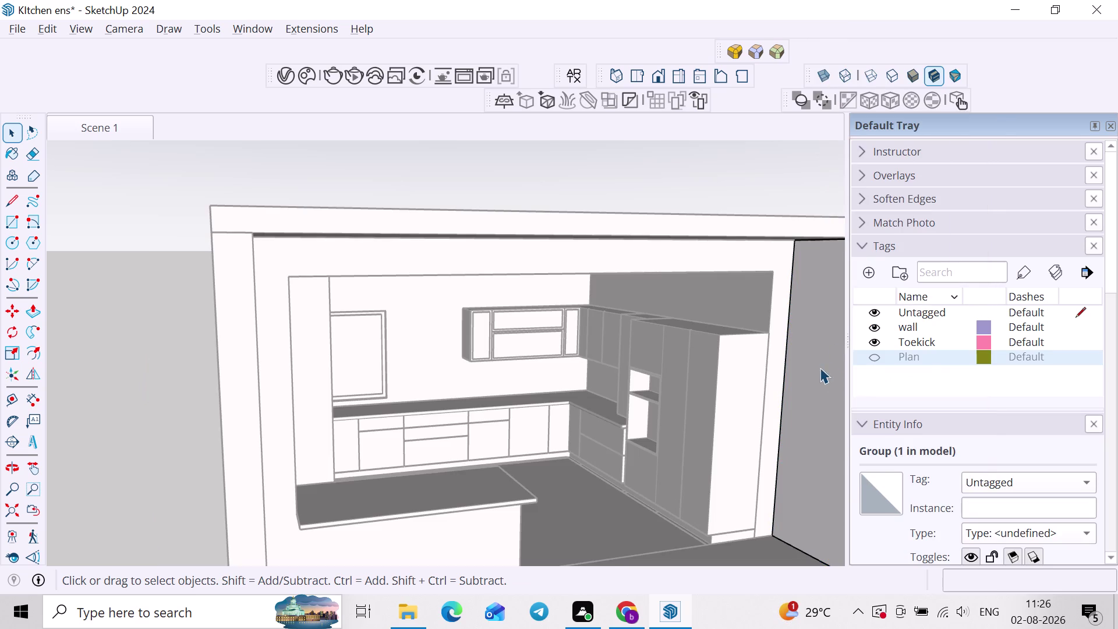
double_click(802, 380)
key(p)
click(802, 381)
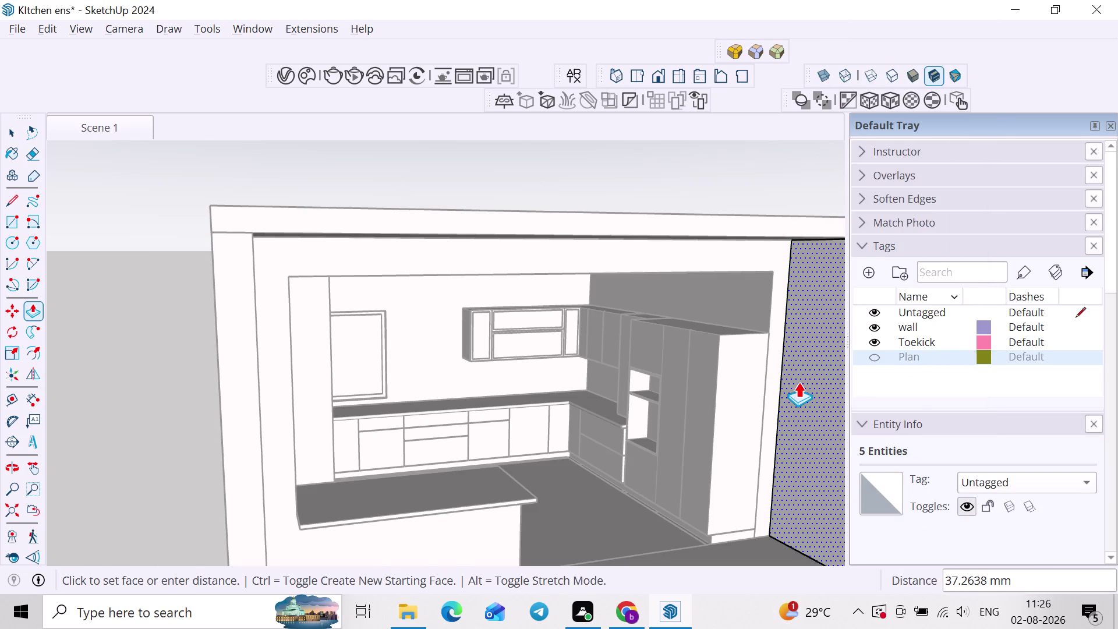
text(2")
key(Return)
scroll(down, 3)
key(space)
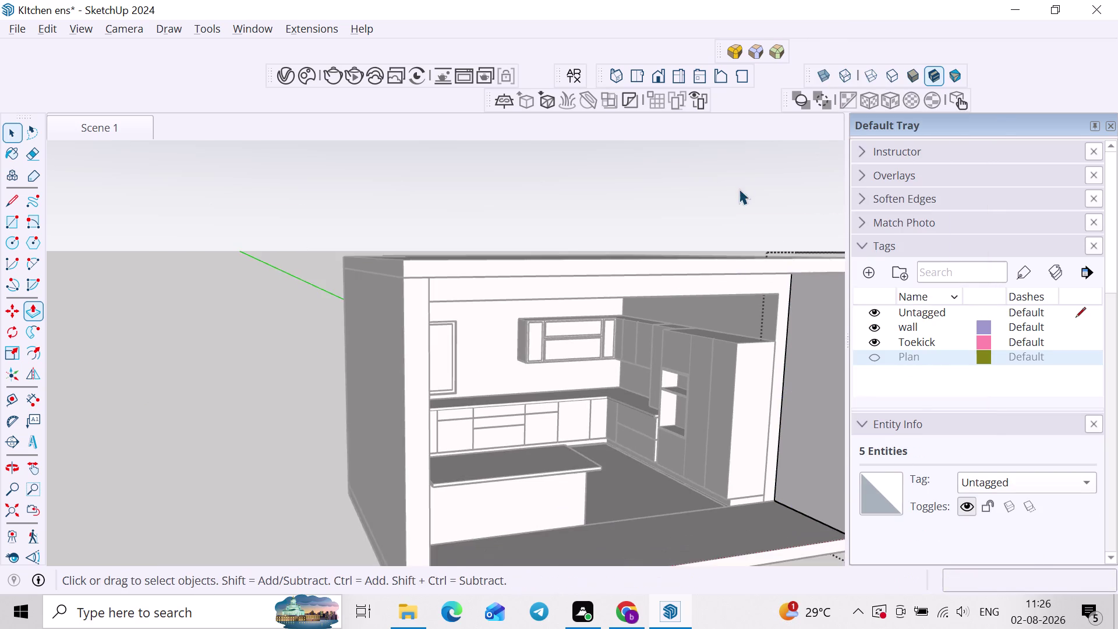
click(743, 180)
Orbit into the kitchen interior to inspect the back and base cabinets.
middle_drag(732, 254, 609, 230)
scroll(down, 3)
middle_drag(649, 345, 700, 309)
scroll(up, 3)
middle_drag(603, 352, 597, 367)
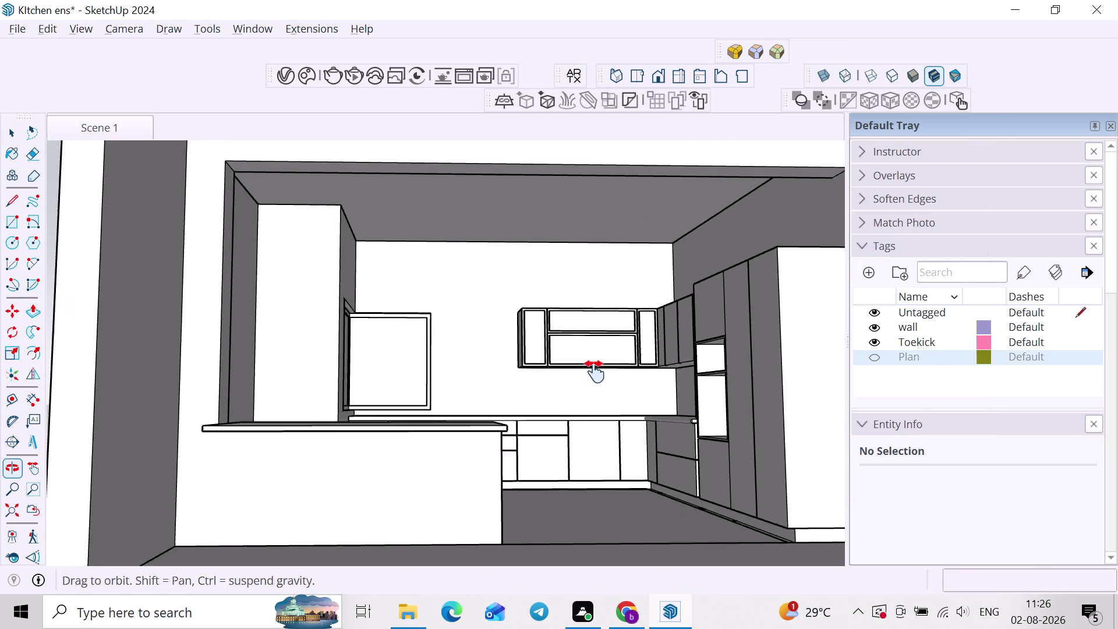
middle_drag(597, 367, 595, 376)
middle_drag(614, 381, 595, 405)
scroll(up, 3)
middle_drag(592, 409, 551, 452)
scroll(down, 3)
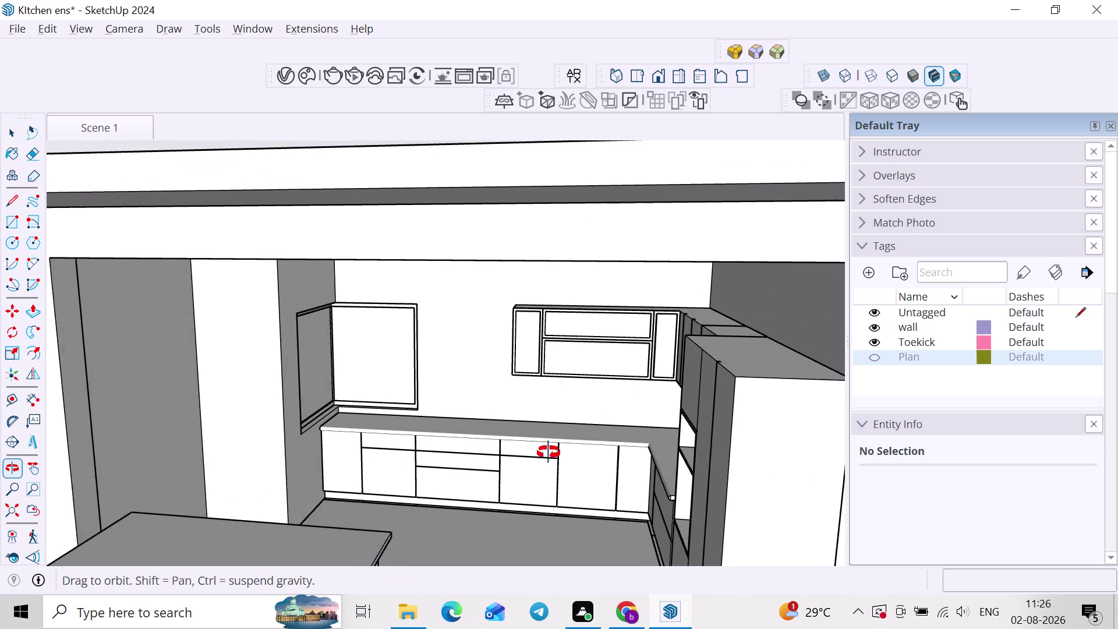
middle_drag(551, 453, 539, 453)
scroll(up, 3)
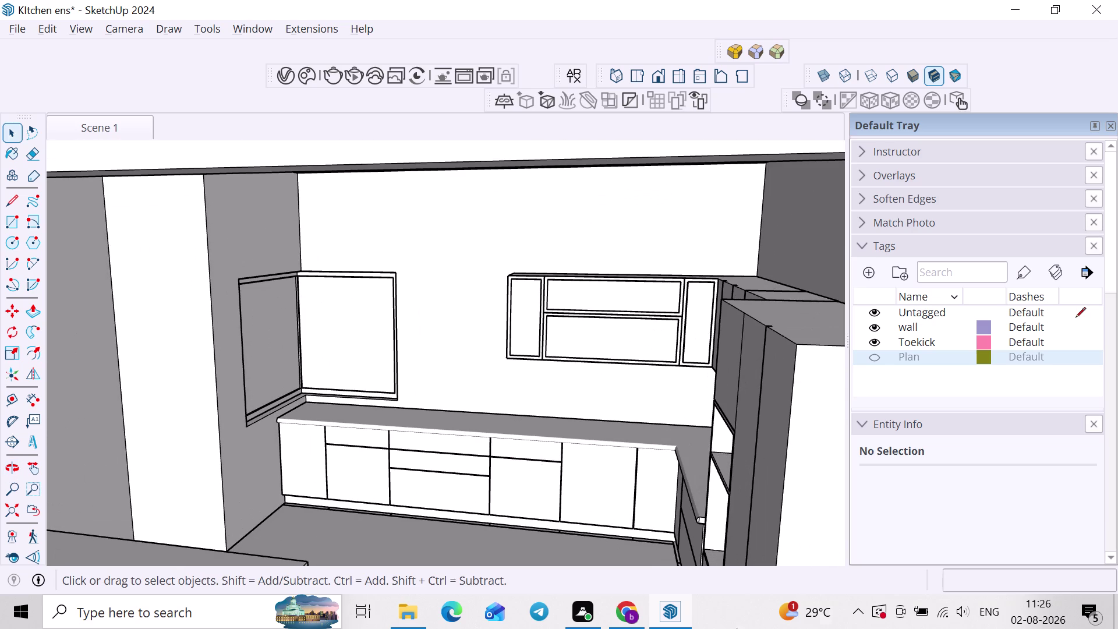